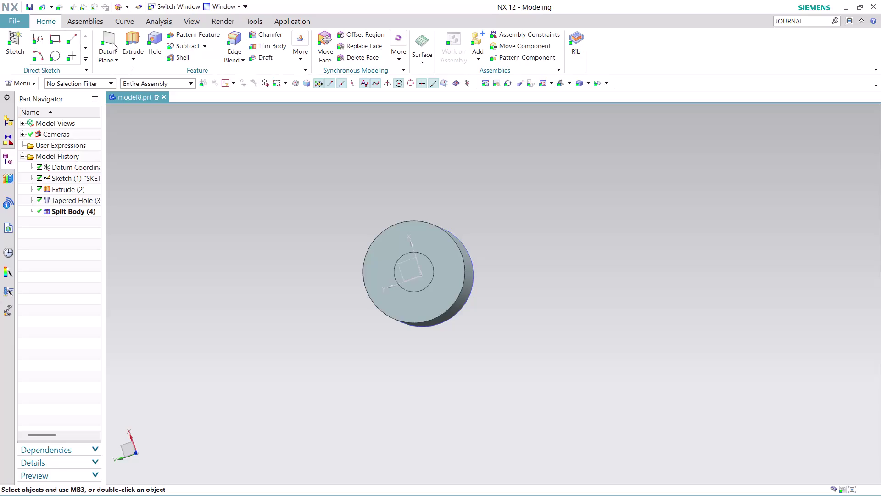
Look through the Extrude dialog's direction and draft options, then abandon the extrusion.
click(126, 33)
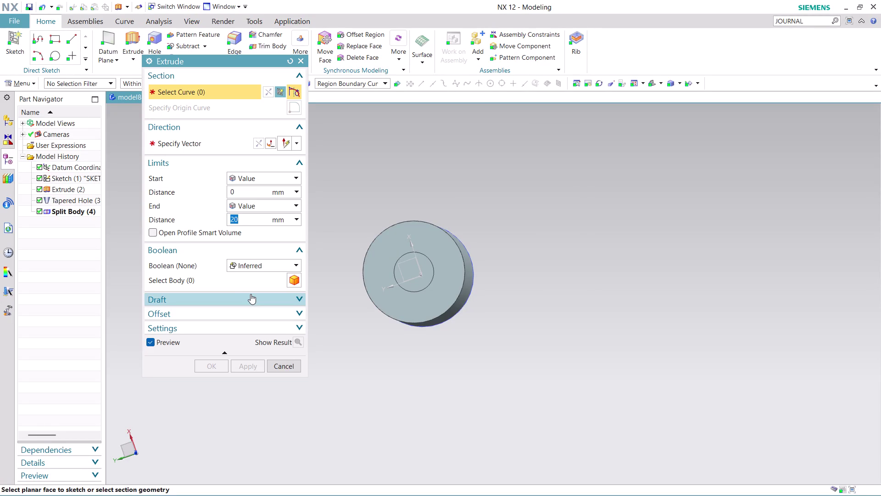
click(288, 262)
click(288, 261)
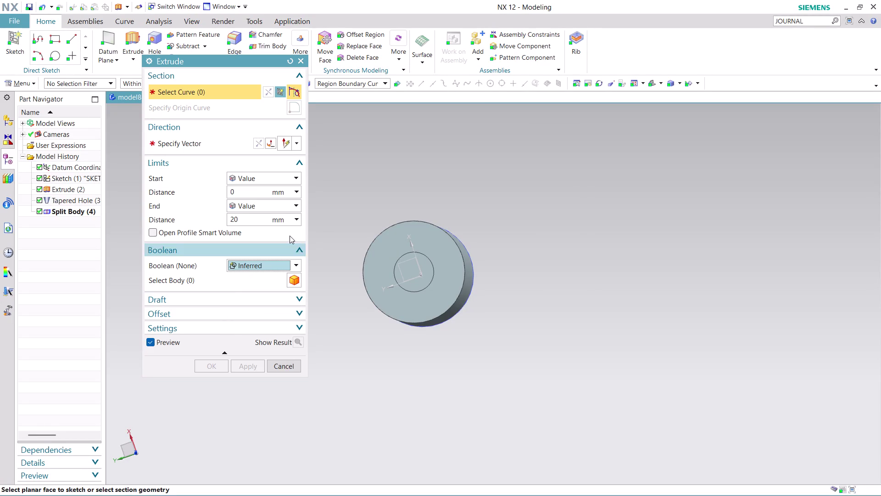
click(299, 138)
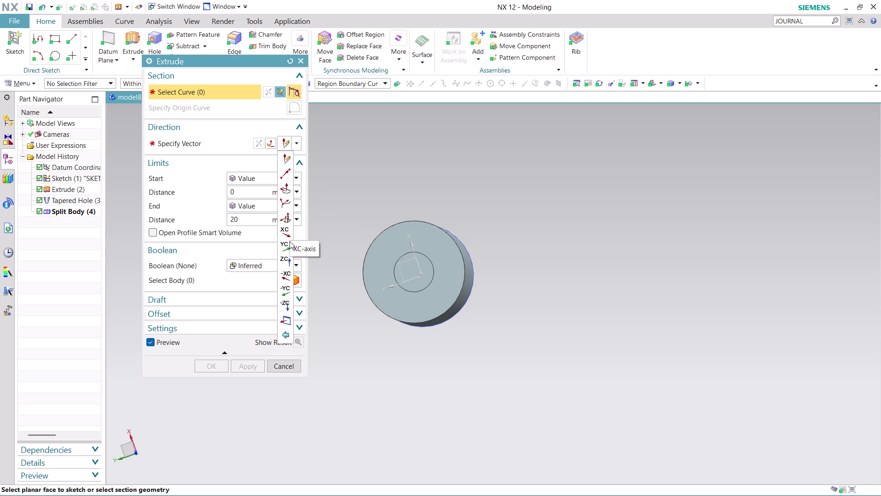
click(349, 204)
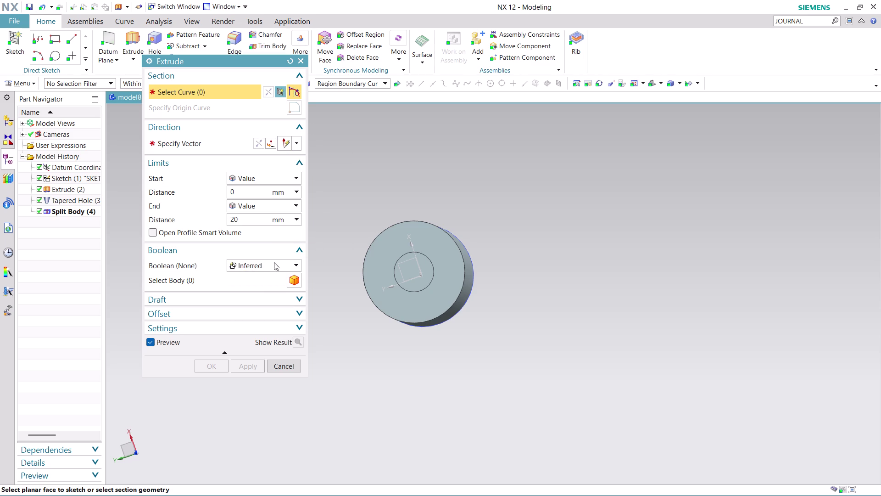
click(268, 296)
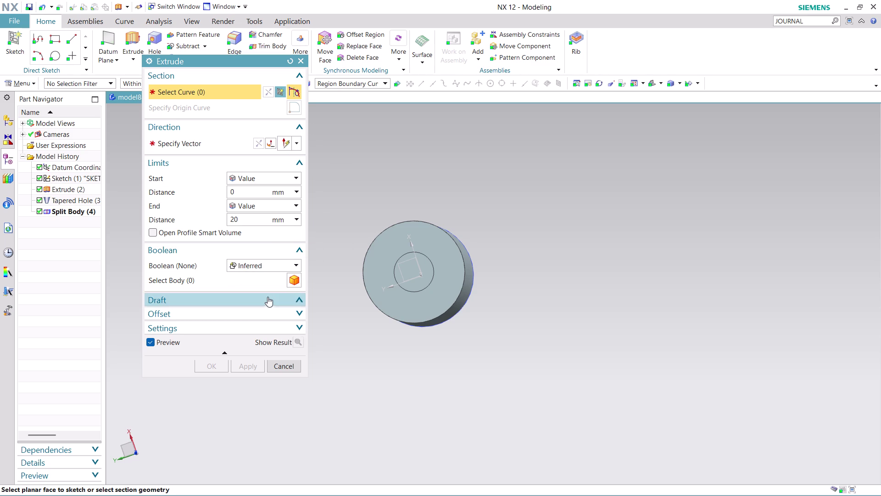
click(268, 314)
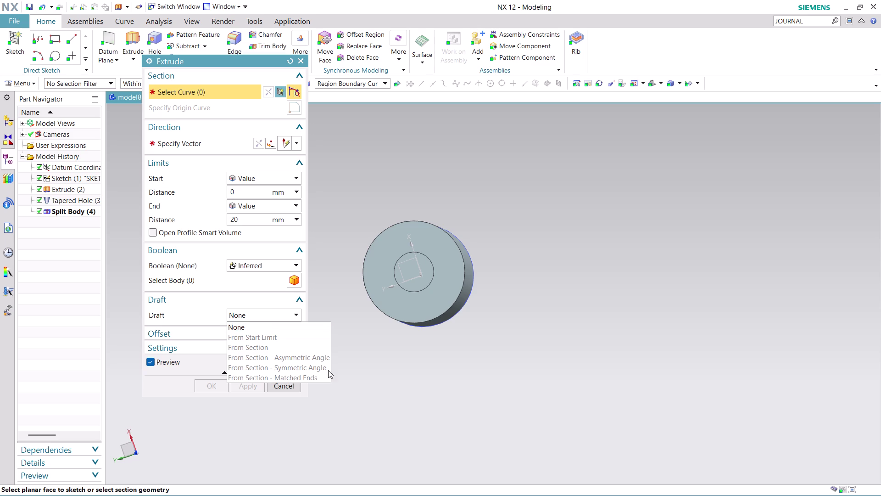
click(282, 387)
click(281, 388)
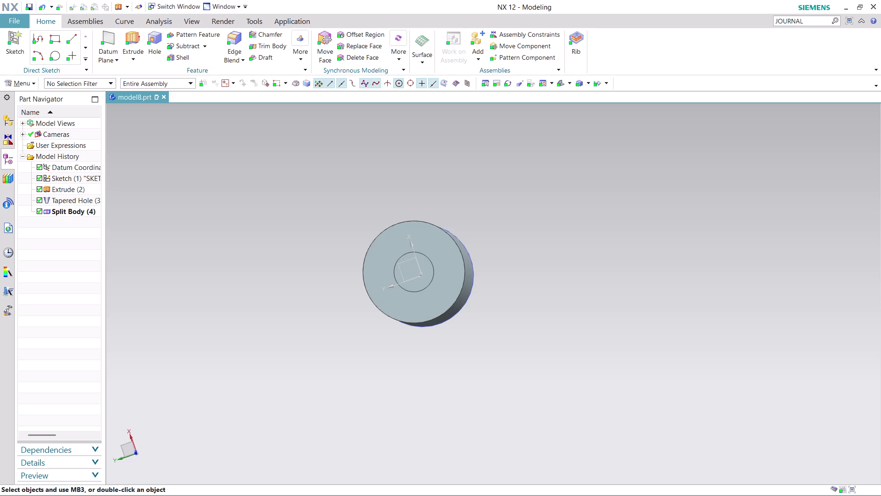
Undo Split Body, Tapered Hole, Extrude and Sketch, leaving only the datum coordinate system.
key(ctrl+z)
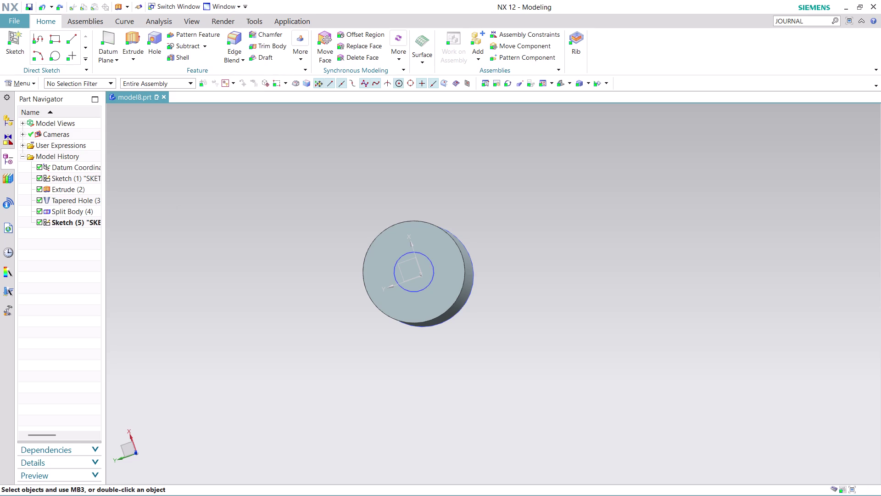
key(ctrl+z)
key(ctrl+z)
key(ctrl+z)
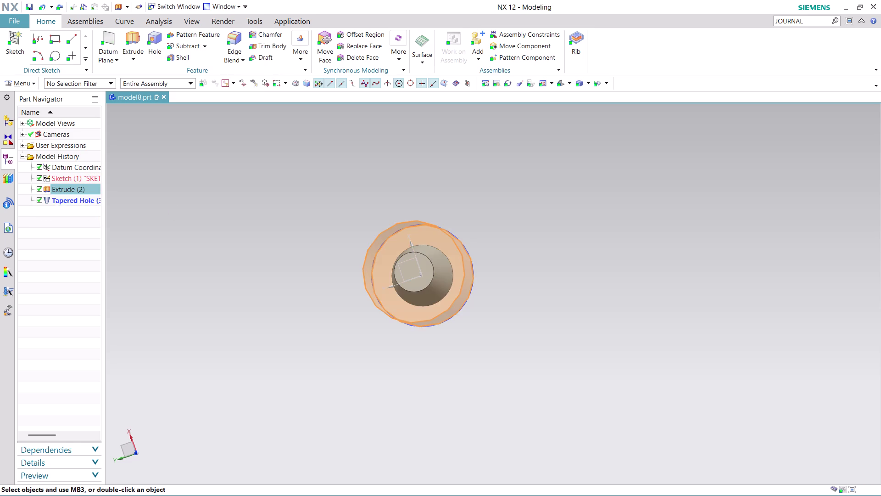
key(ctrl+z)
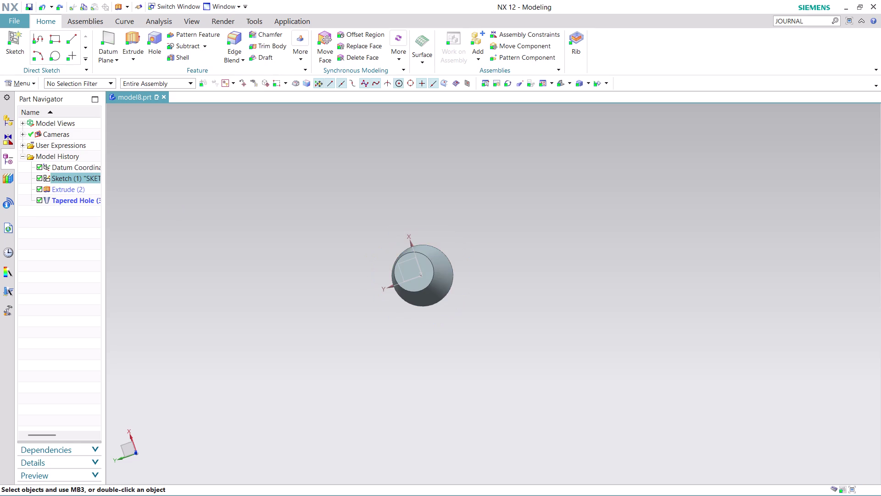
key(ctrl+z)
key(ctrl+z)
key(ctrl+z)
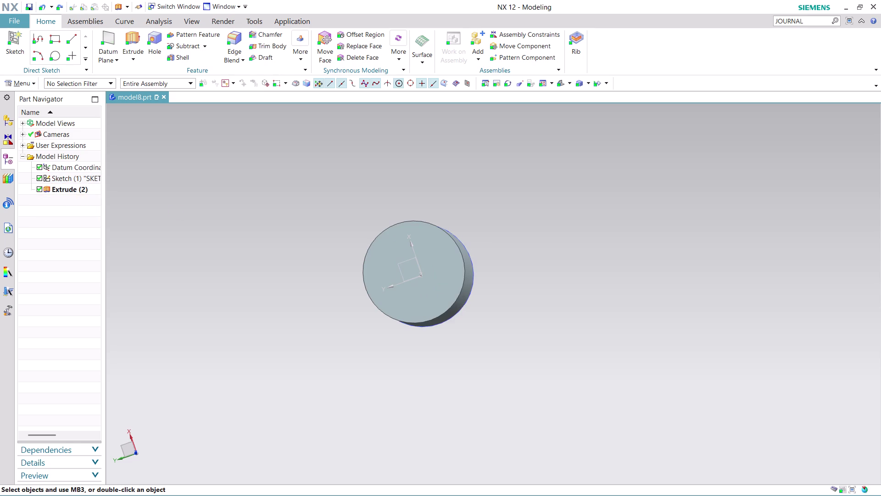
key(ctrl+z)
key(ctrl+z)
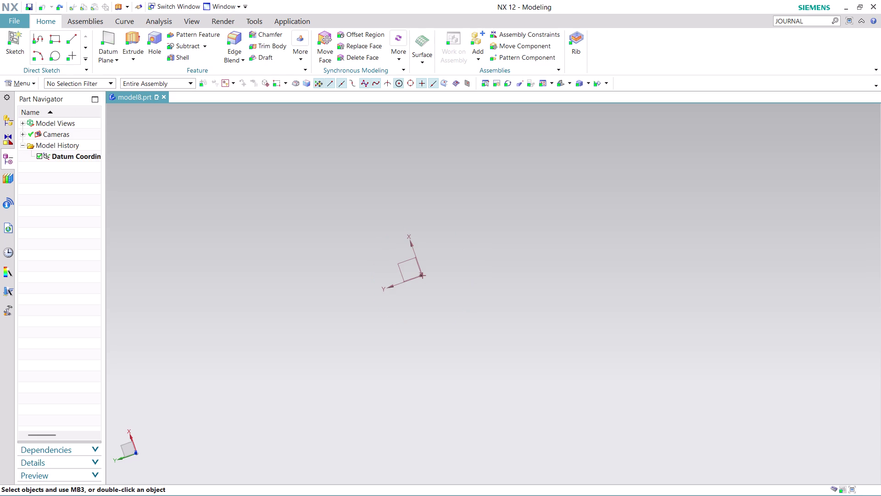
click(23, 79)
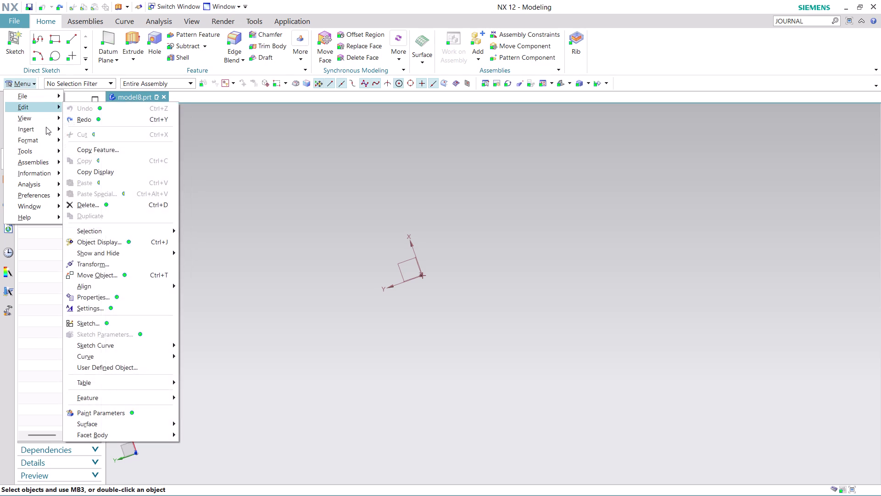
Create a new sketch on the default plane with its origin at zero coordinates.
click(131, 145)
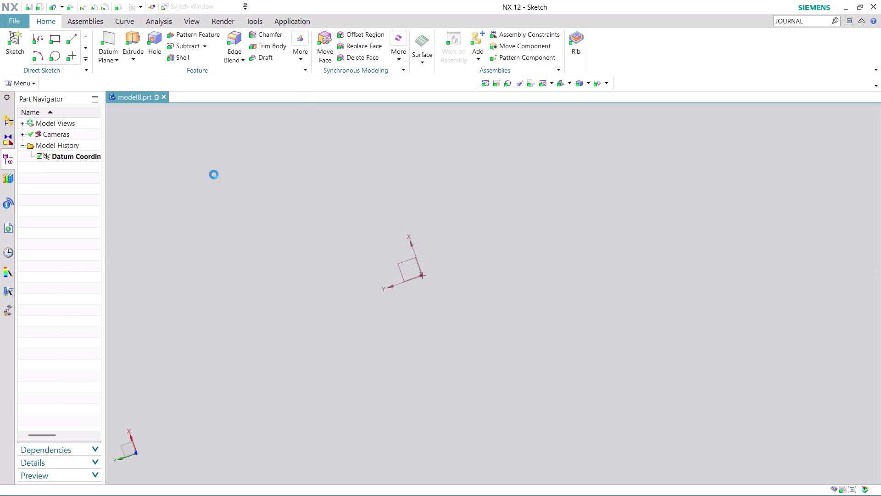
click(215, 187)
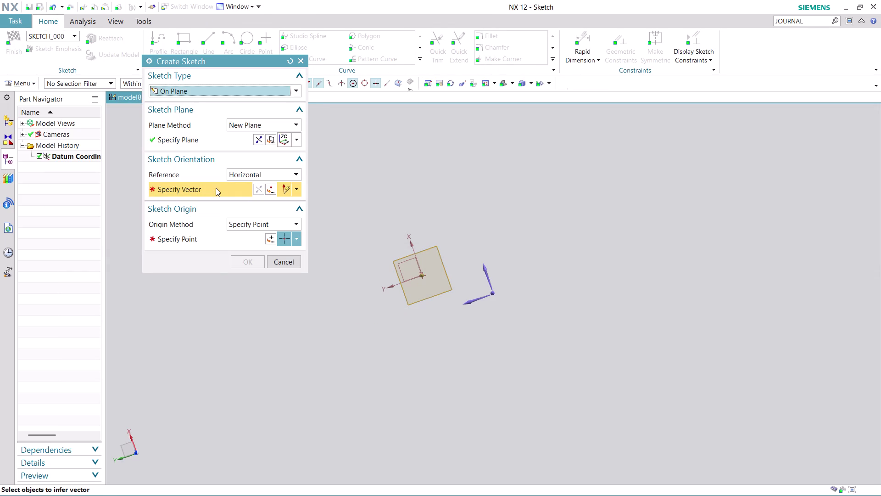
click(482, 299)
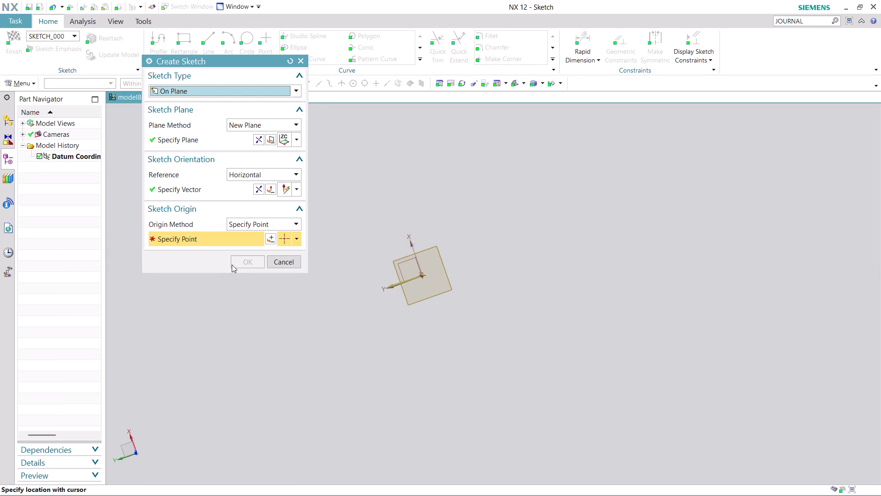
click(272, 235)
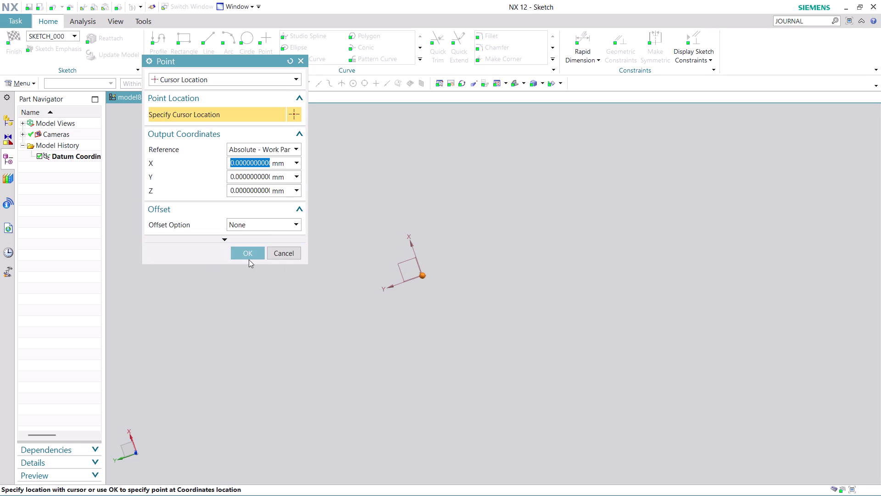
click(248, 253)
click(245, 258)
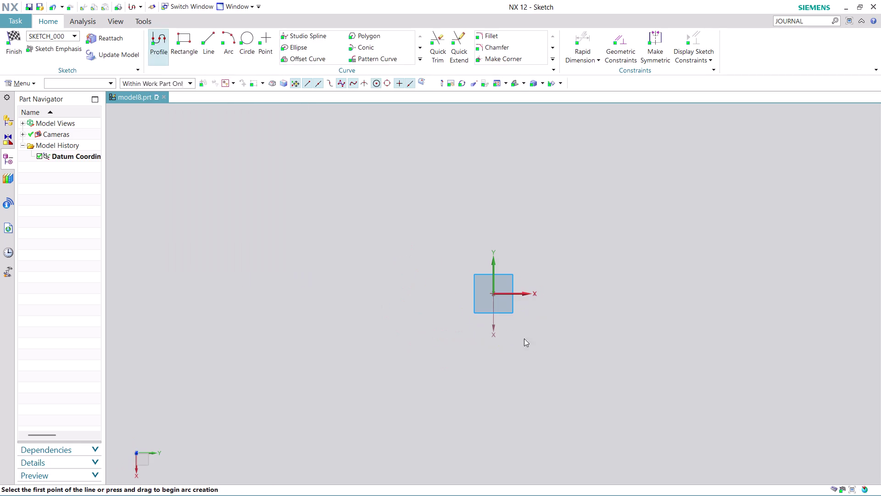
Draw a diameter 6 circle centred on the origin and finish the sketch.
click(247, 41)
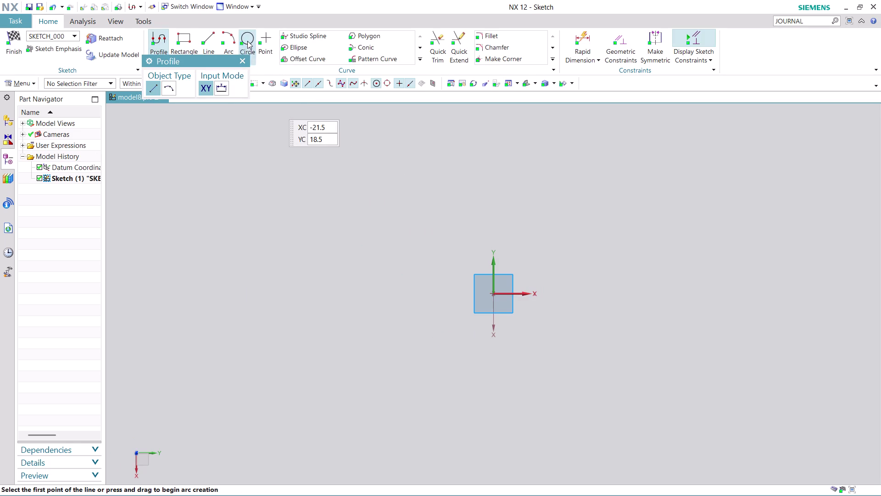
click(494, 293)
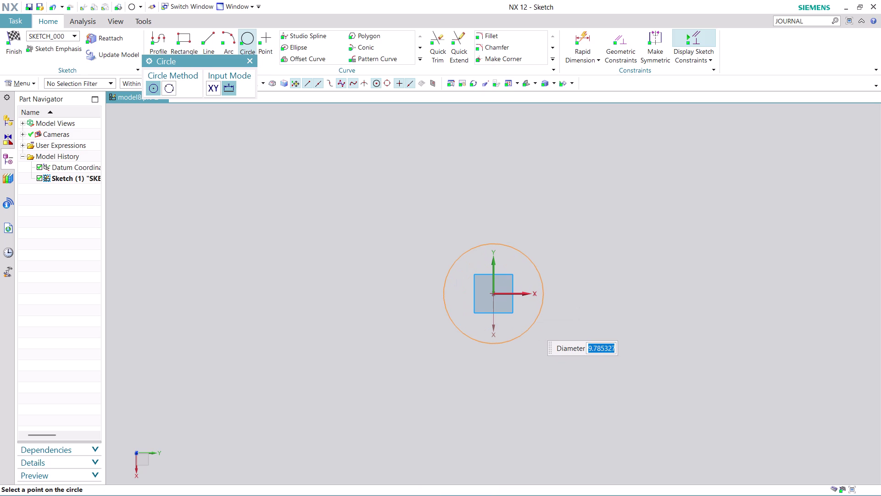
key(6)
key(Return)
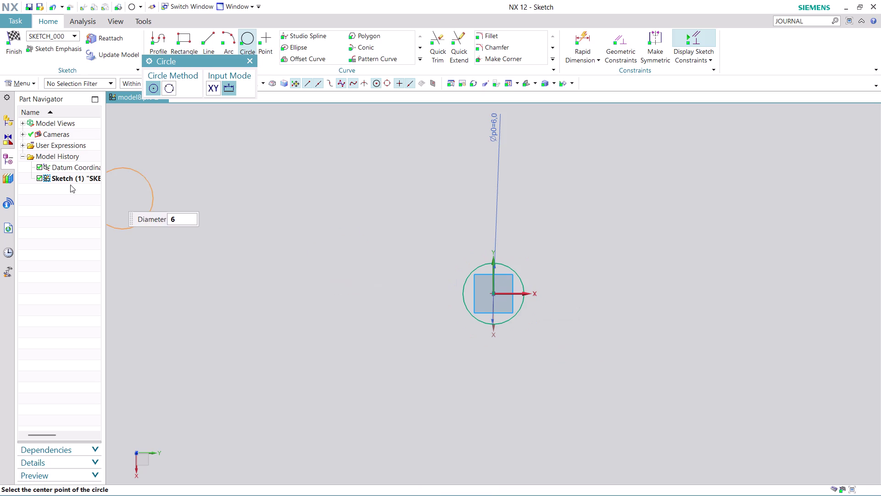
click(11, 57)
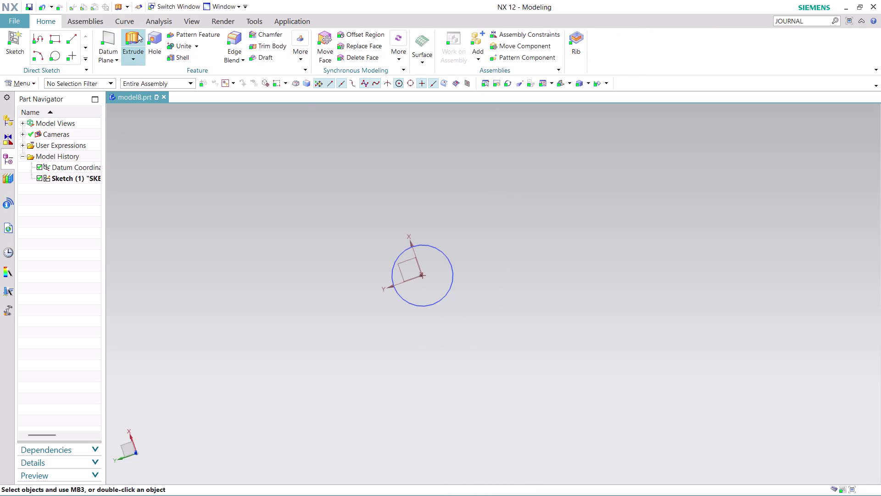
Extrude the circle sketch as a straight 20 mm cylinder and orbit to inspect it.
click(138, 33)
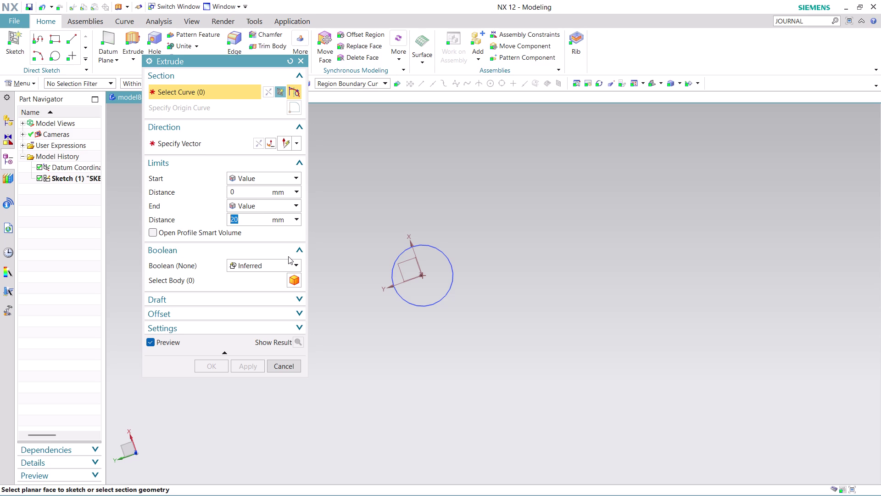
click(296, 301)
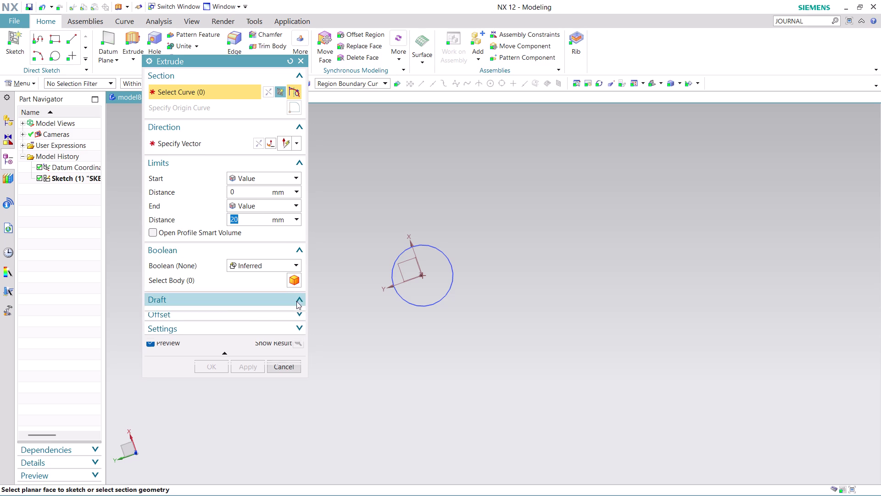
click(424, 293)
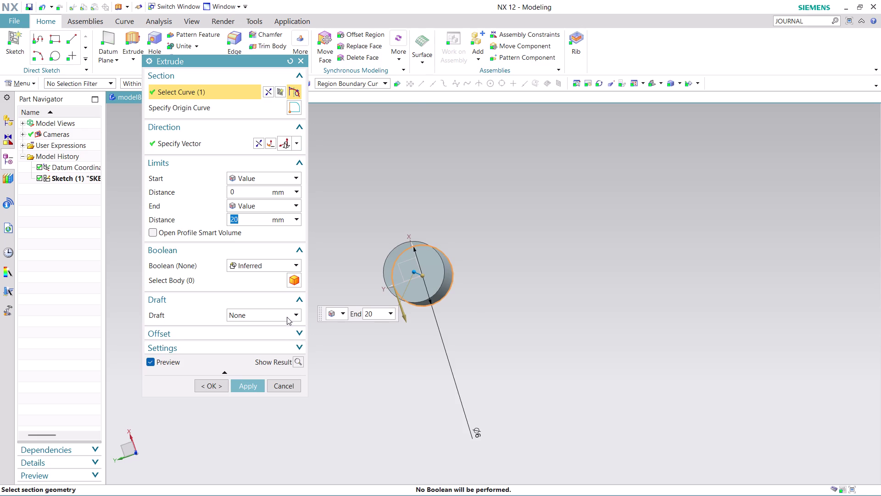
click(294, 310)
middle_drag(321, 287, 325, 277)
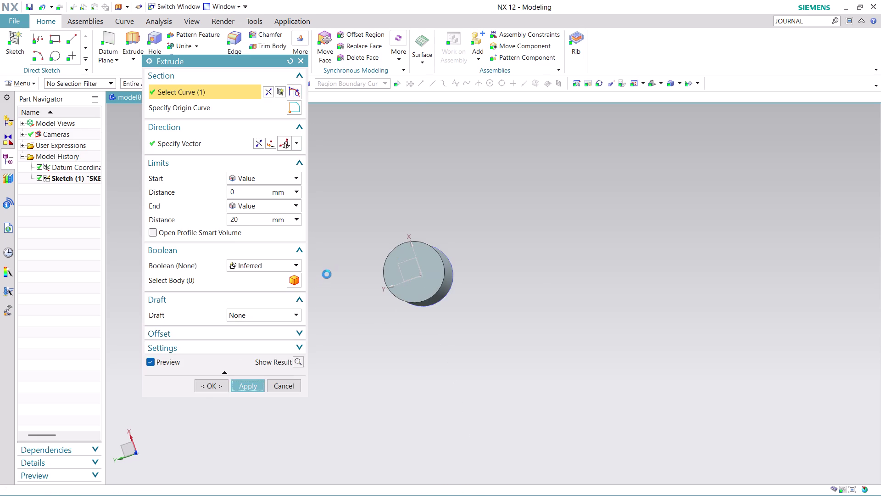
middle_drag(326, 277, 345, 240)
middle_drag(399, 380, 415, 329)
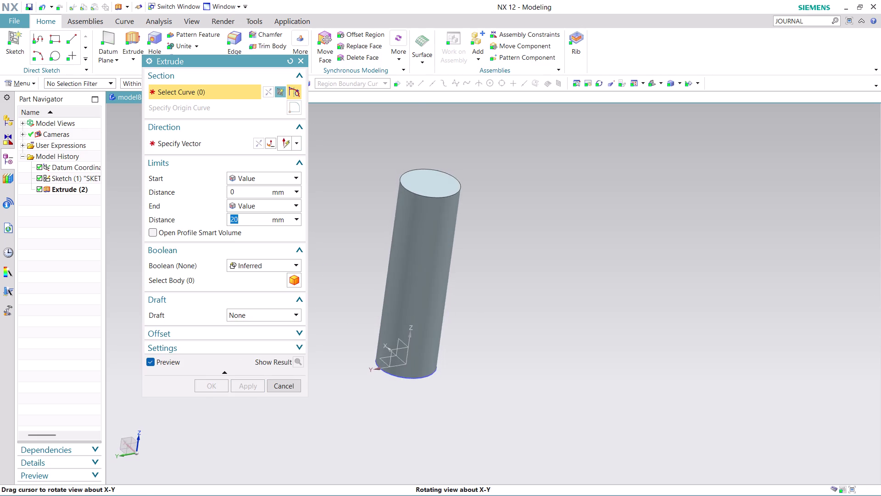
middle_drag(415, 329, 415, 330)
Cancel the Extrude dialog and undo the straight Extrude (2) feature.
click(286, 312)
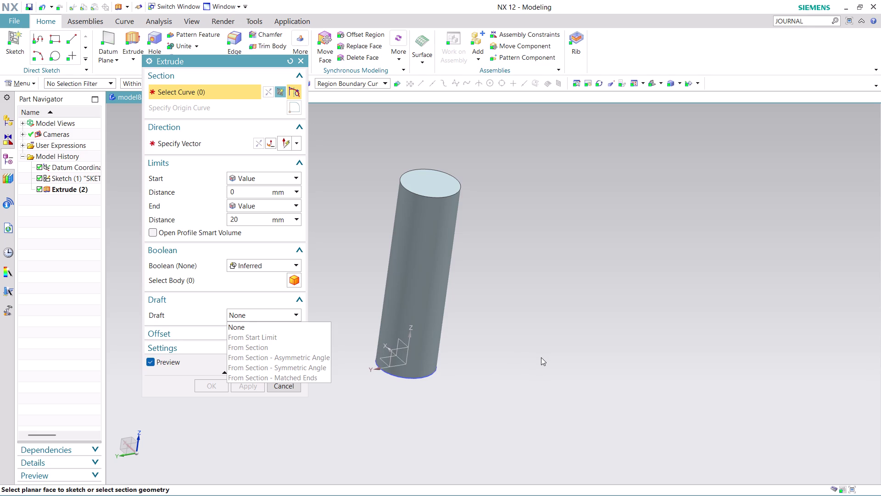
key(ctrl+z)
click(282, 384)
click(283, 384)
key(ctrl+z)
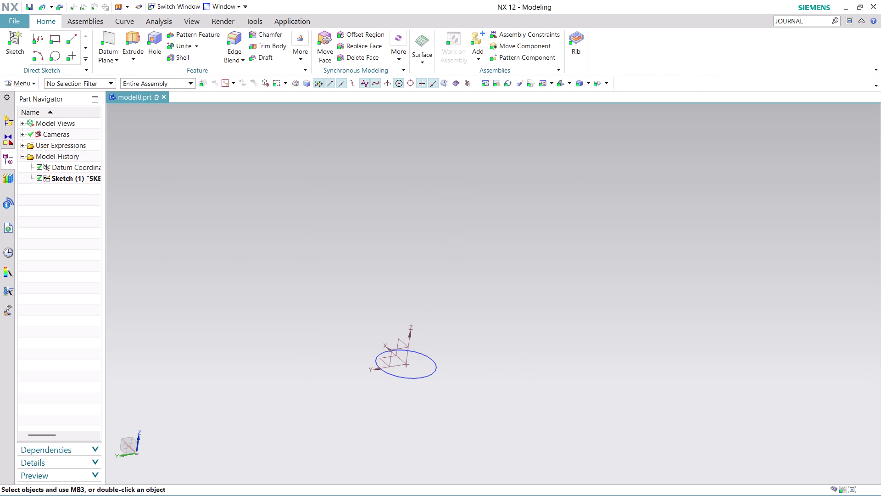
Extrude SKETCH_000 20 mm with a From Start Limit draft of 3°.
click(131, 38)
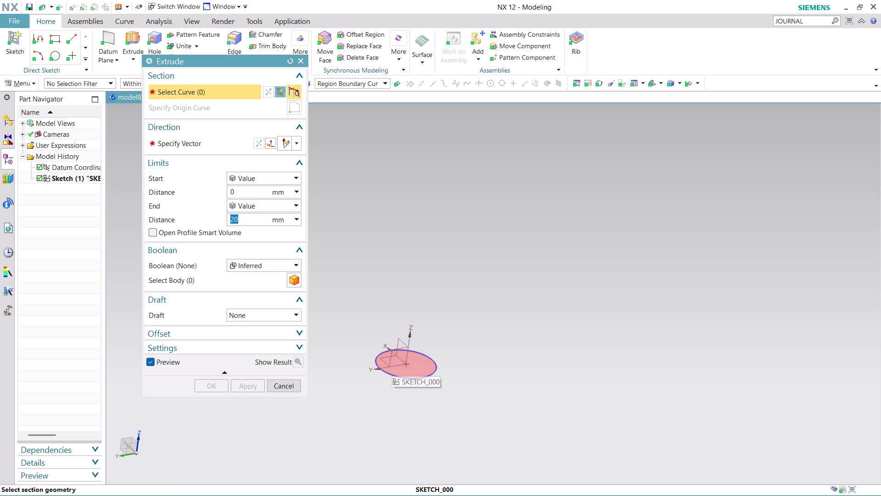
click(392, 364)
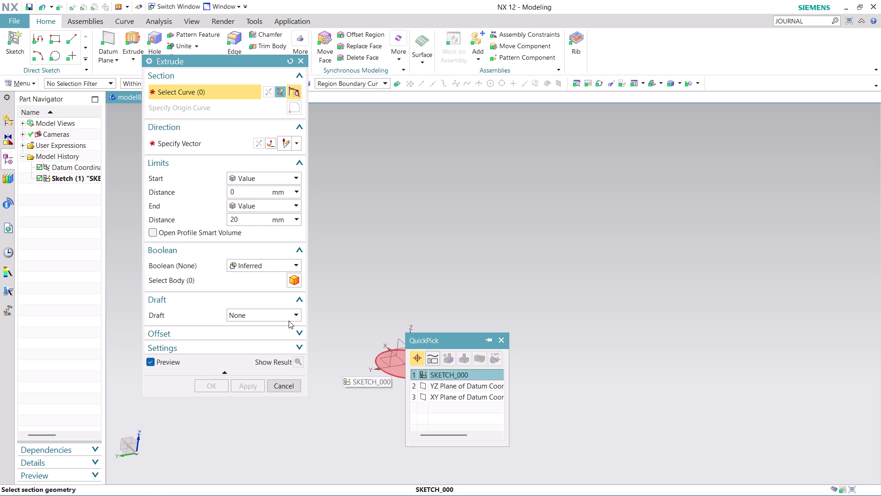
click(454, 374)
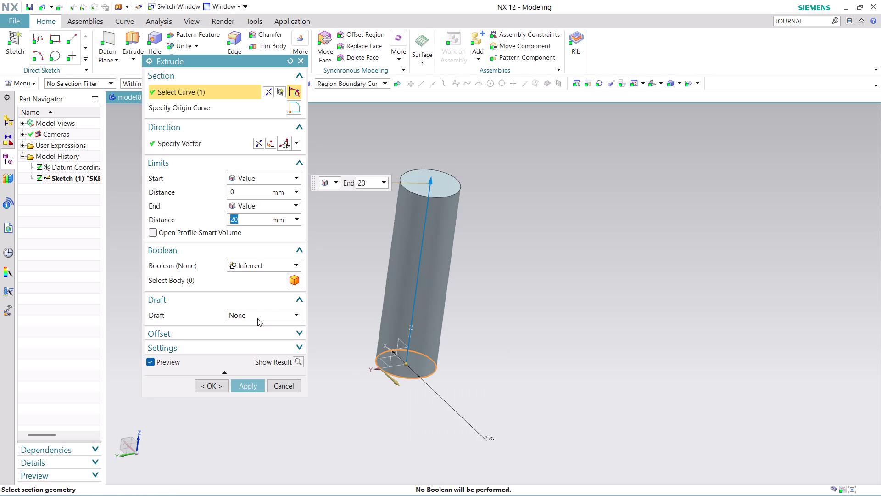
click(270, 314)
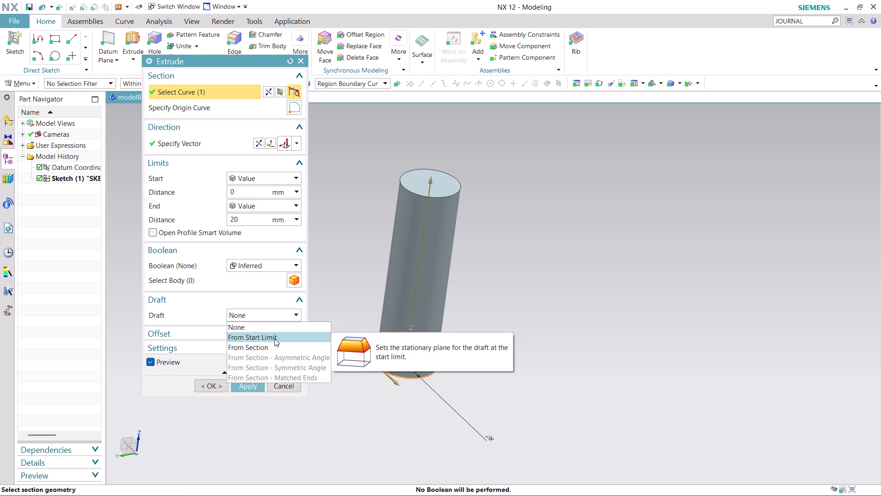
click(282, 336)
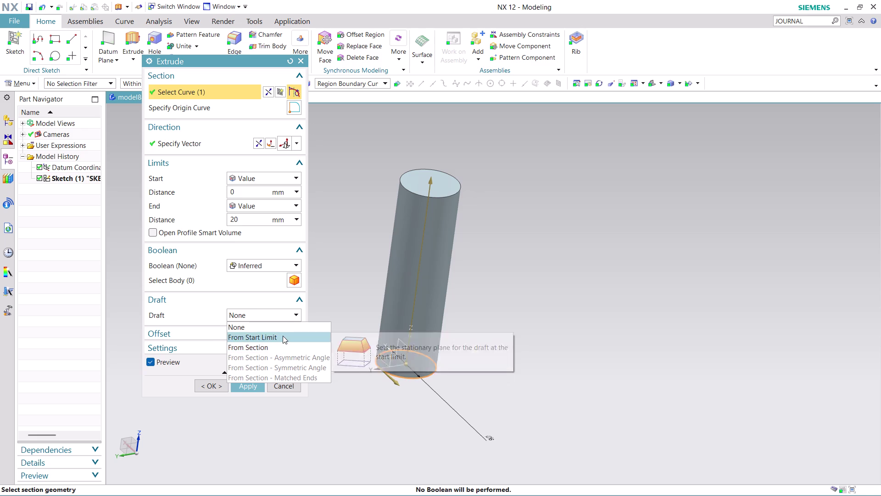
click(273, 325)
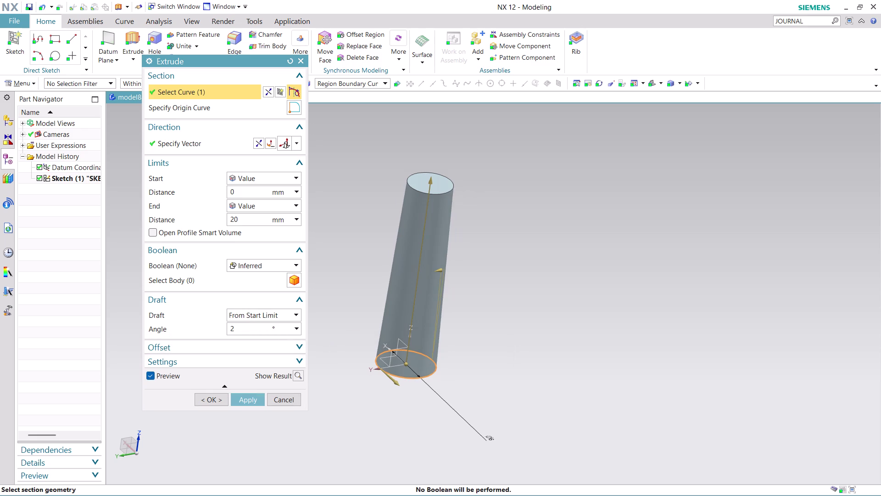
double_click(255, 332)
key(3)
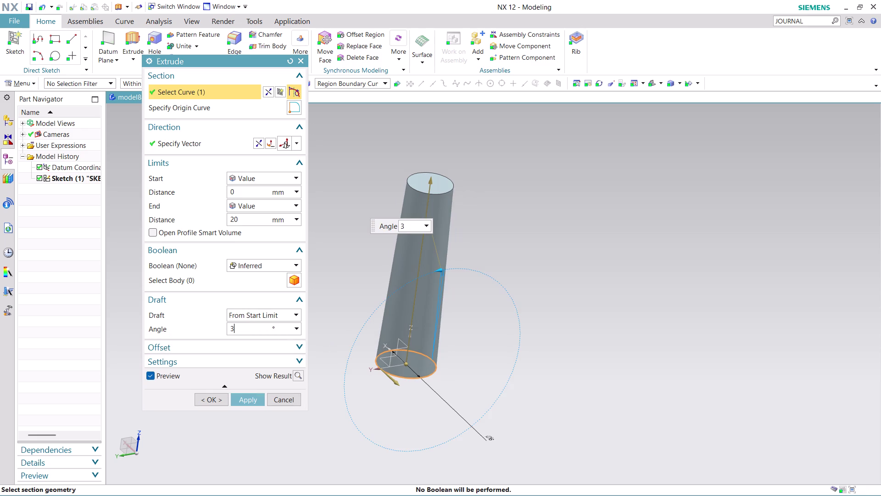
click(239, 401)
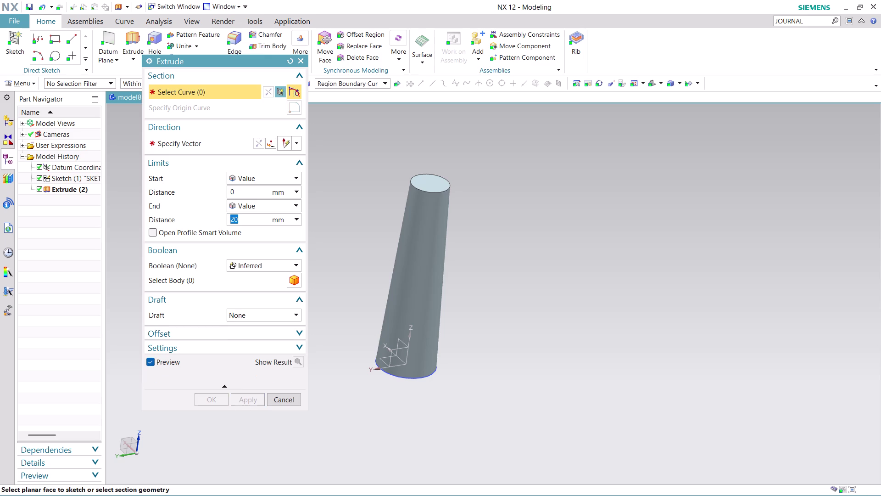
Close the Extrude dialog and orbit around the tapered cylinder.
click(280, 397)
middle_drag(516, 292, 500, 427)
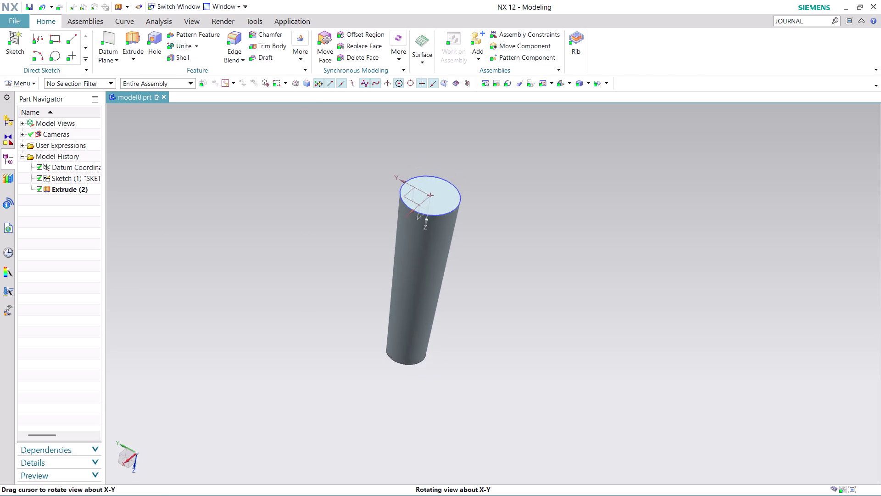
middle_drag(500, 428, 495, 312)
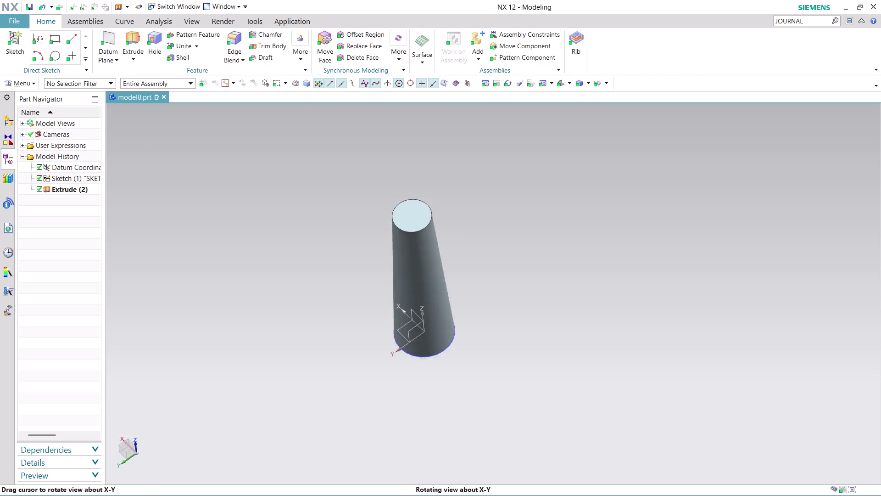
middle_drag(496, 312, 502, 293)
Run Local Radius on the cylinder's top edge, reading about 2.0007 mm.
middle_drag(483, 138, 484, 143)
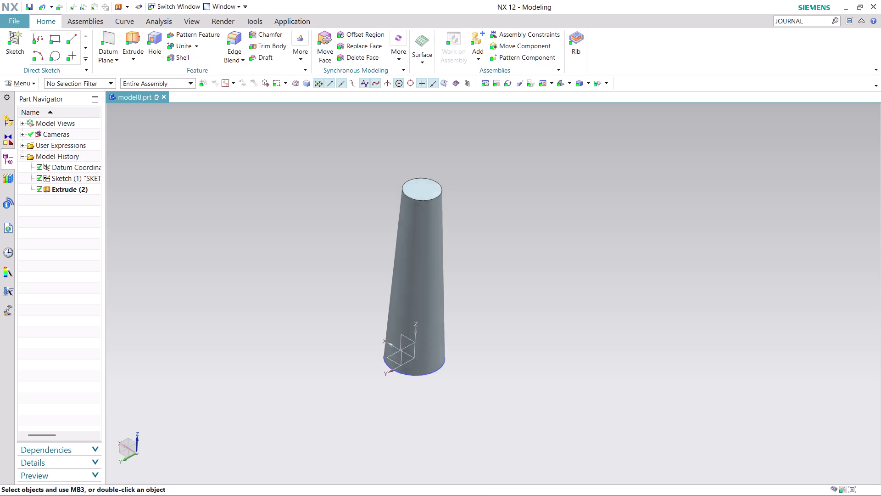
middle_drag(484, 144, 483, 163)
middle_click(483, 163)
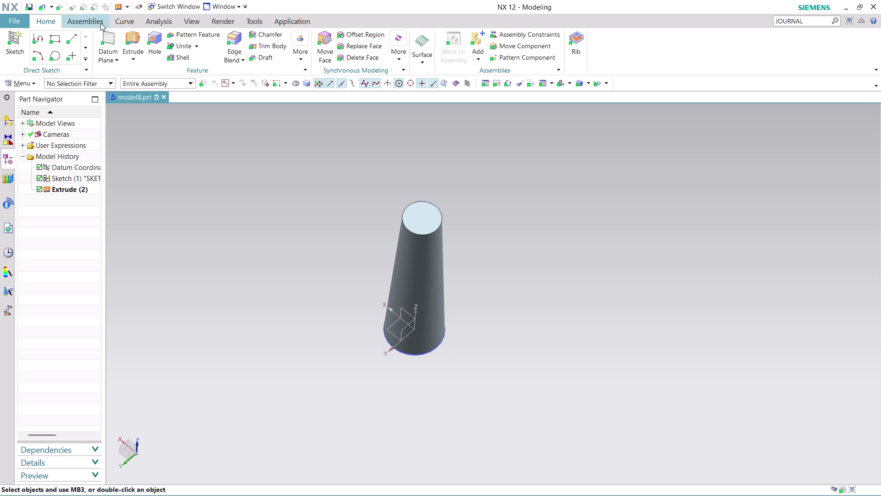
click(150, 20)
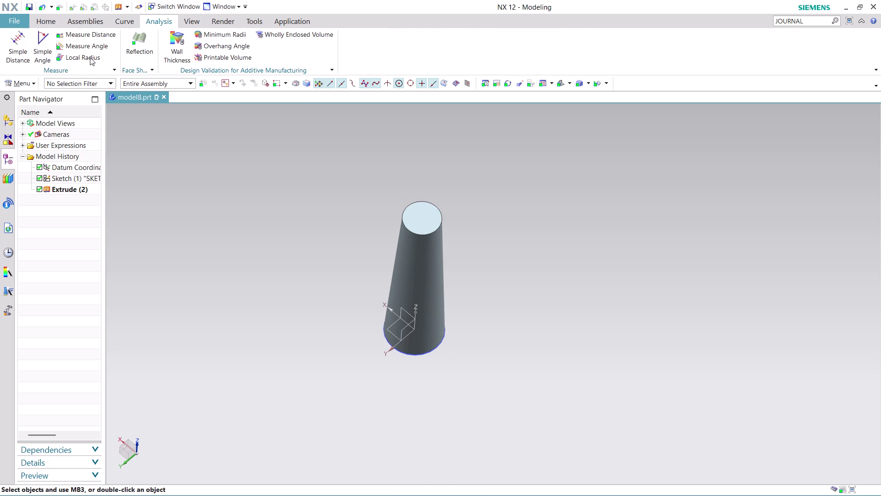
click(90, 57)
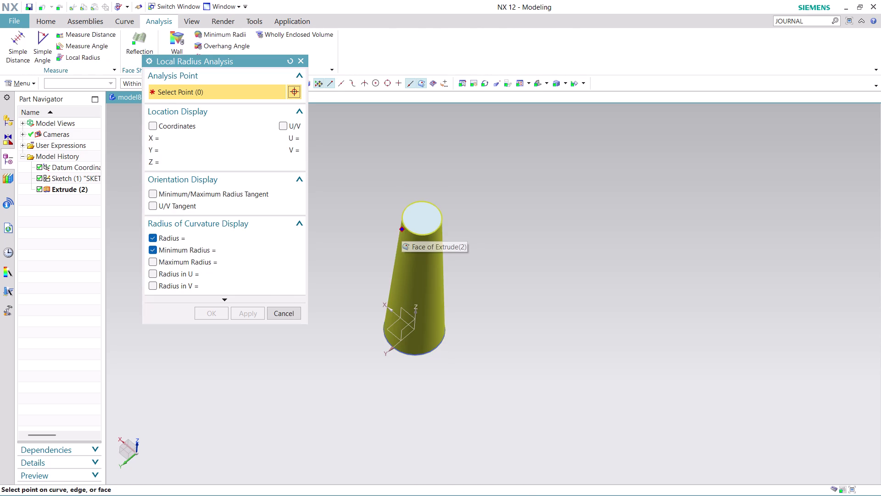
click(403, 229)
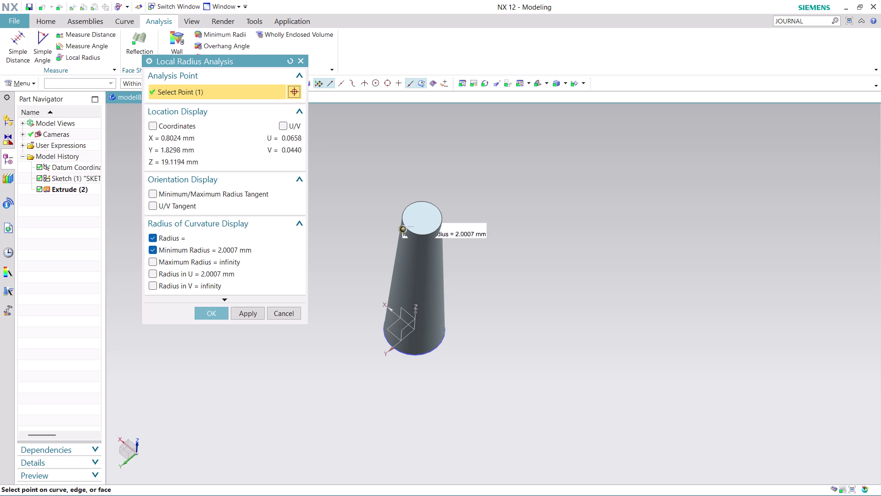
key(Escape)
key(Escape)
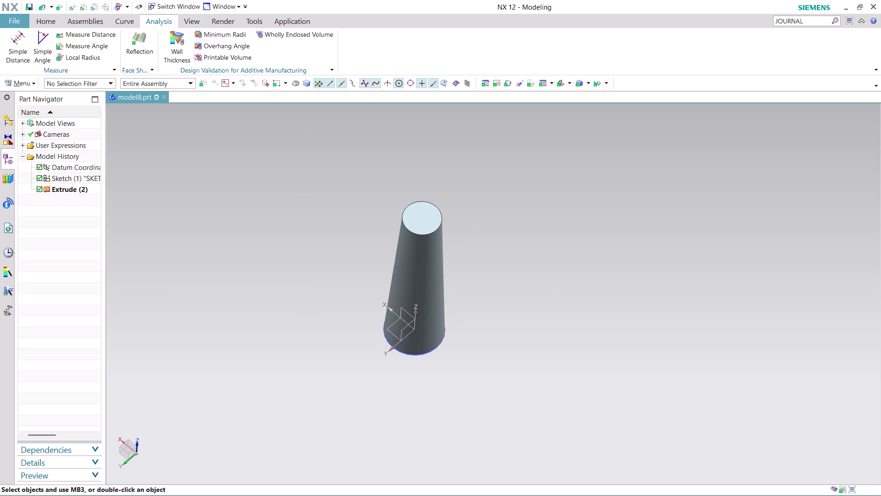
Undo the tapered extrusion and the circle sketch.
key(ctrl+z)
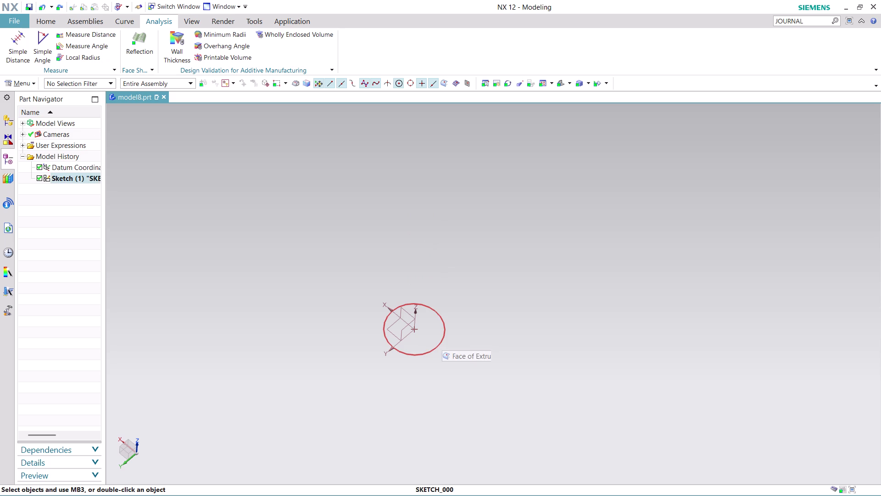
key(ctrl+z)
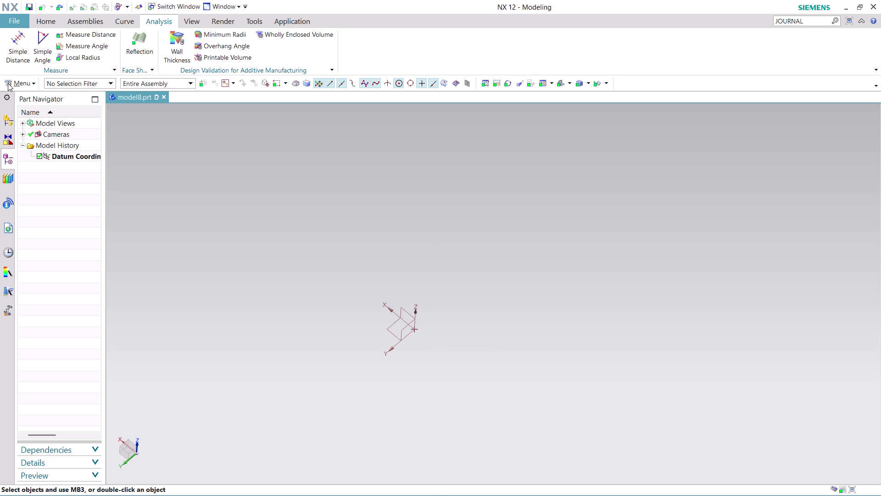
click(49, 24)
click(21, 83)
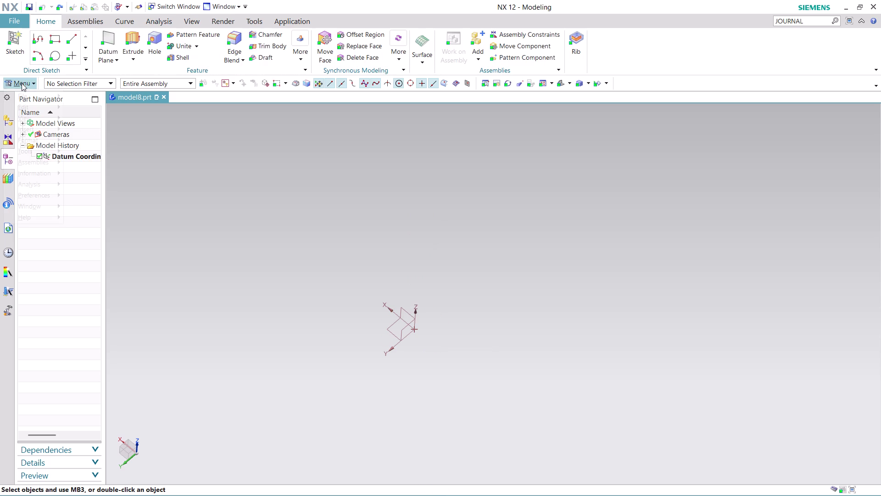
Create a new sketch on the default plane, horizontal orientation, origin at zero.
click(121, 142)
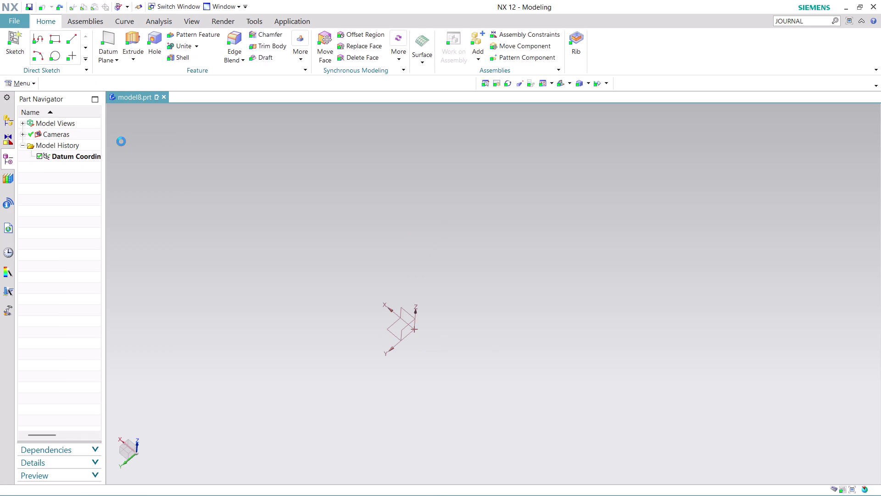
click(226, 186)
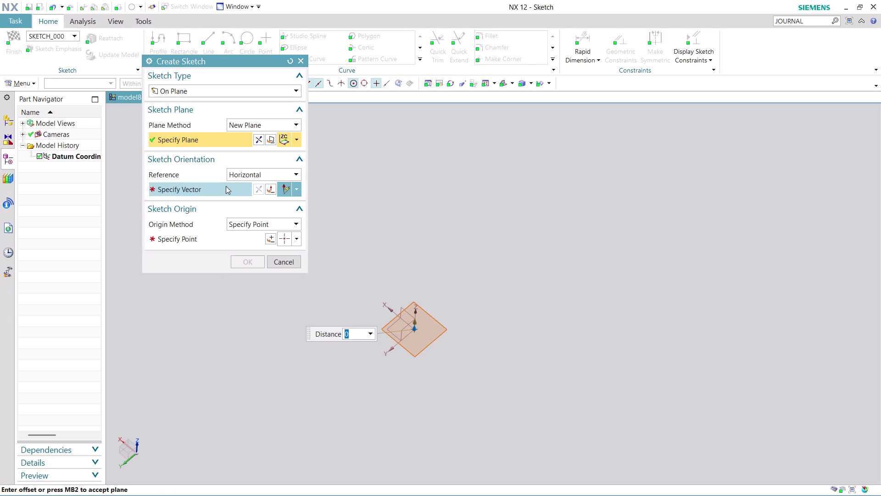
click(483, 303)
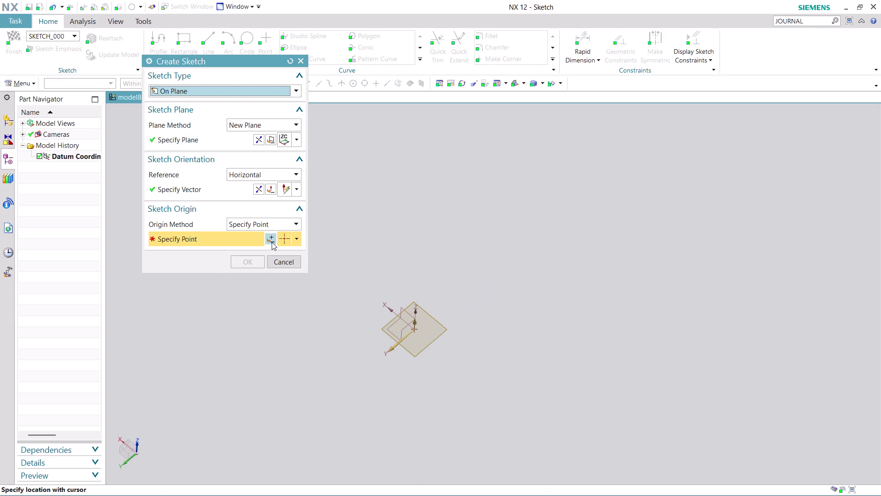
click(276, 242)
click(275, 240)
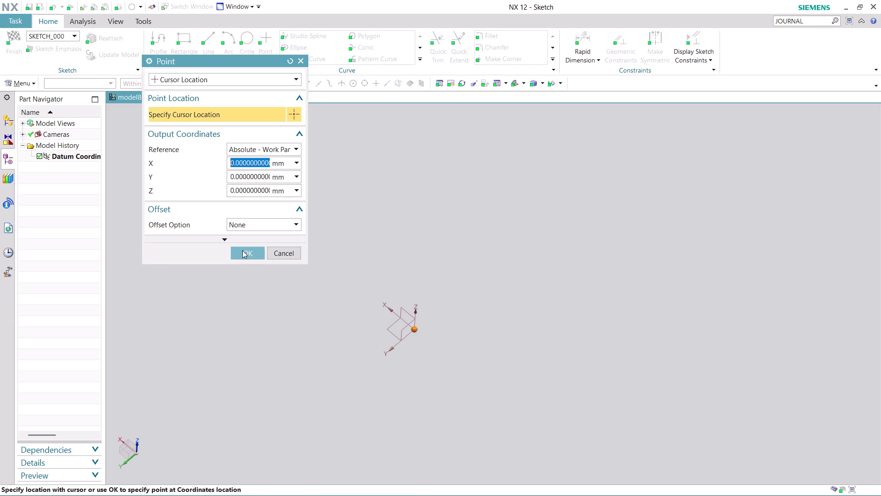
click(243, 250)
click(242, 258)
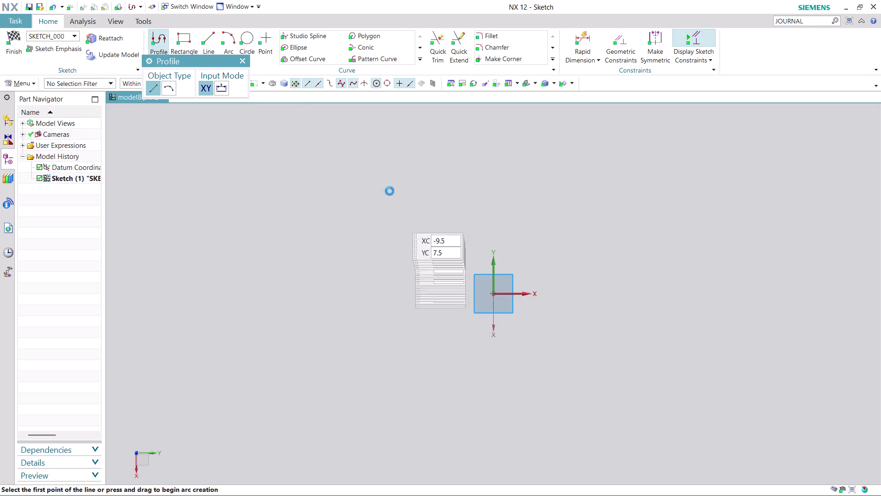
Draw a diameter 6 circle centred on the sketch origin and finish the sketch.
click(251, 37)
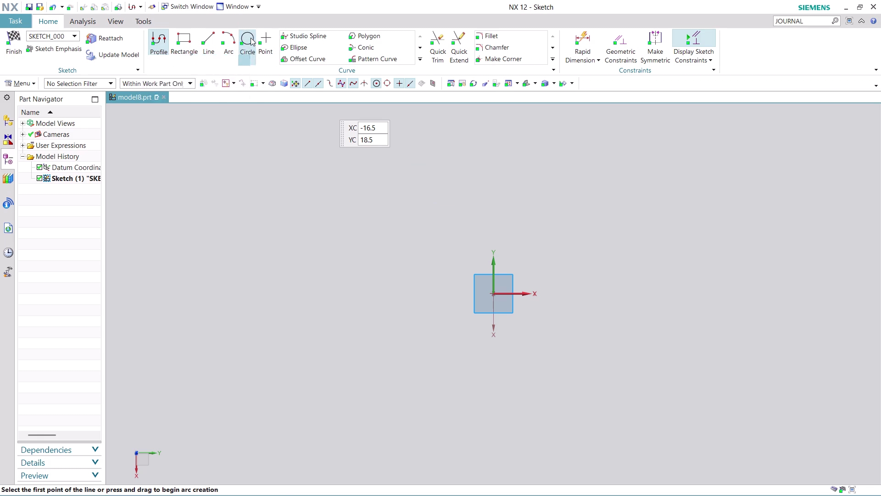
click(495, 294)
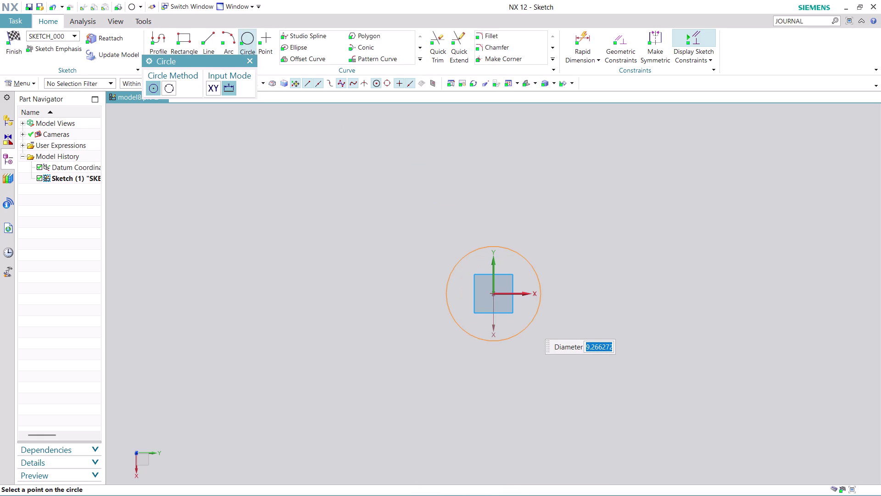
key(6)
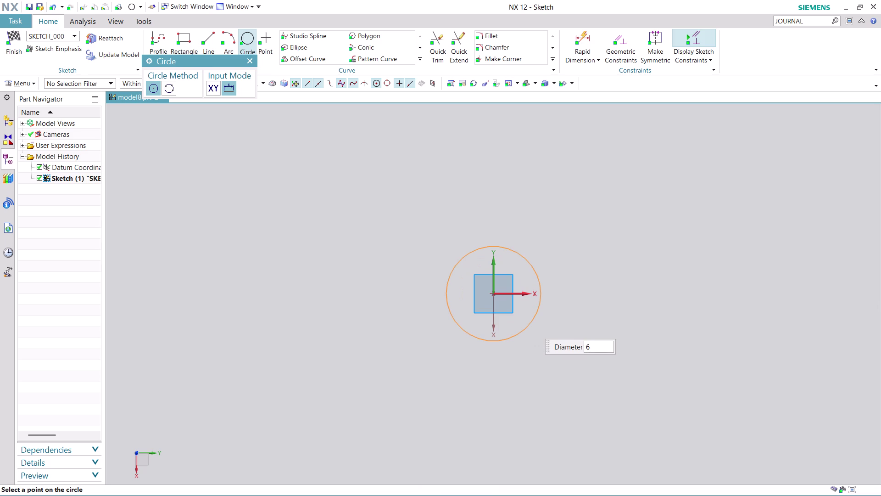
key(Return)
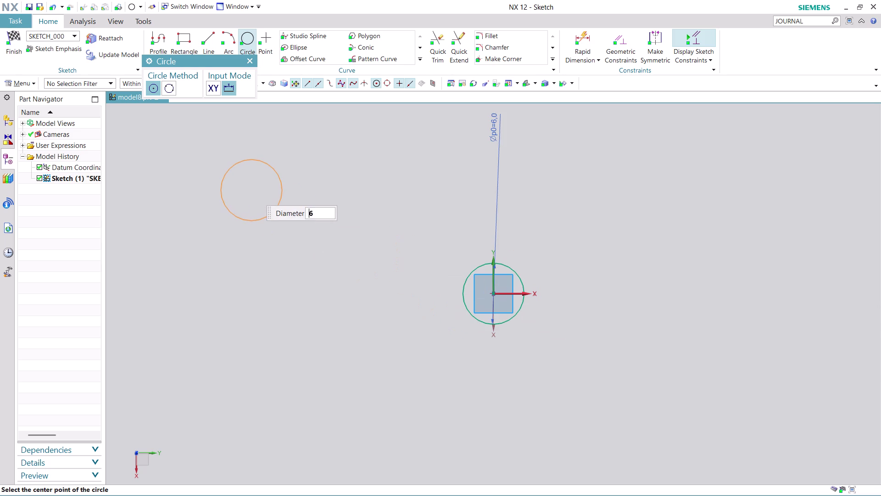
key(Escape)
key(Escape)
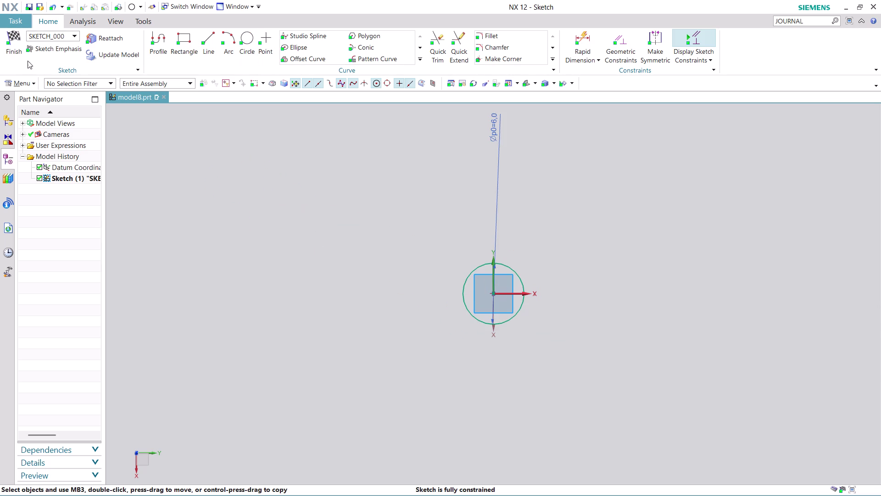
click(10, 49)
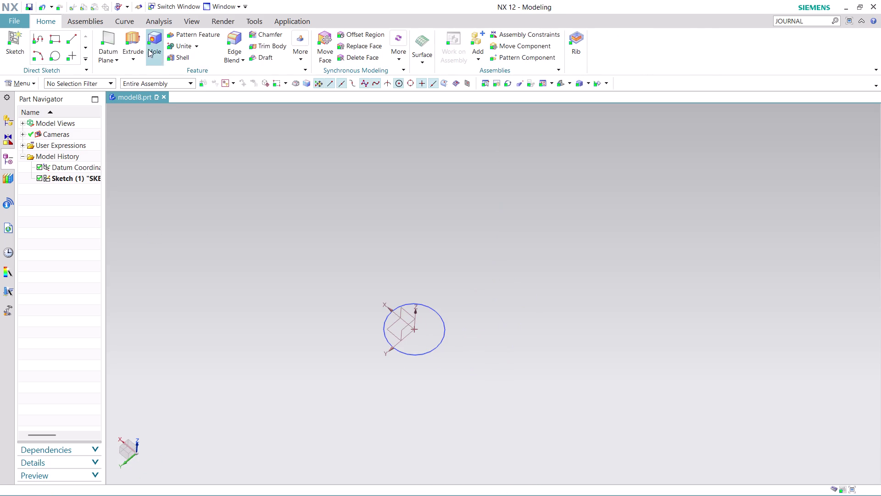
Extrude the circle 20 mm with a 3° From Start Limit draft.
click(131, 33)
click(414, 344)
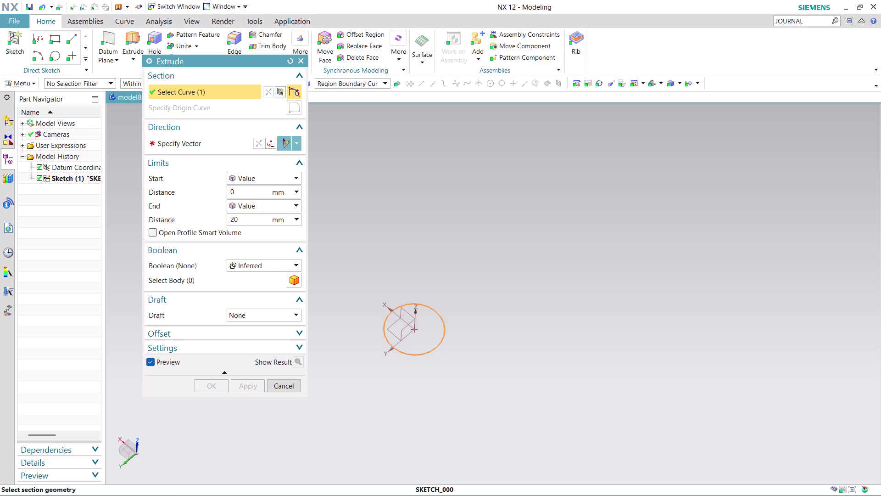
click(293, 310)
click(287, 335)
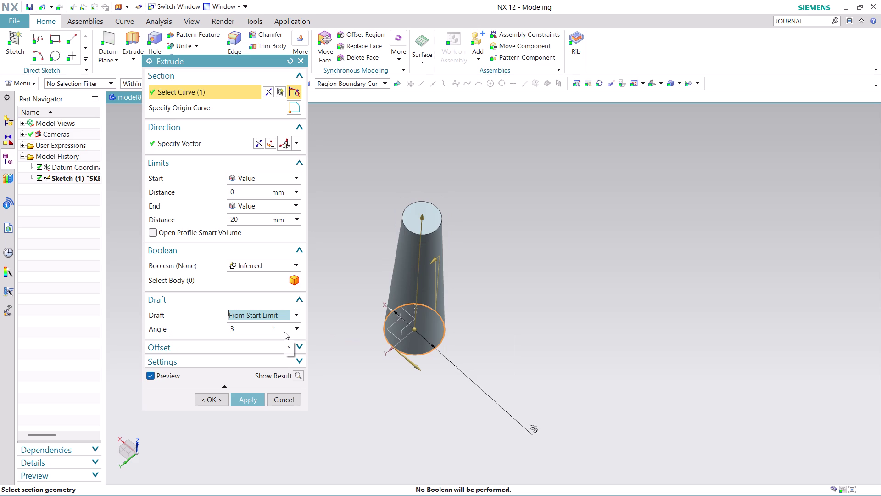
click(246, 403)
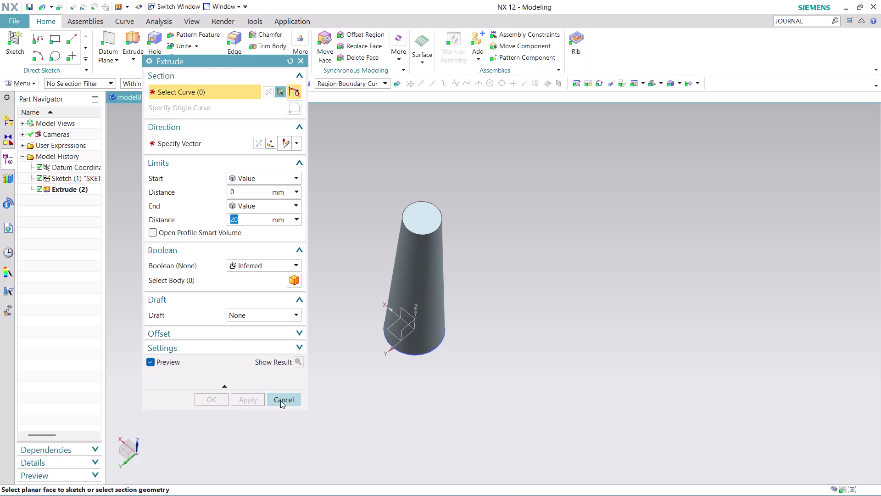
click(281, 400)
Hide the sketch from the Part Navigator.
right_click(436, 349)
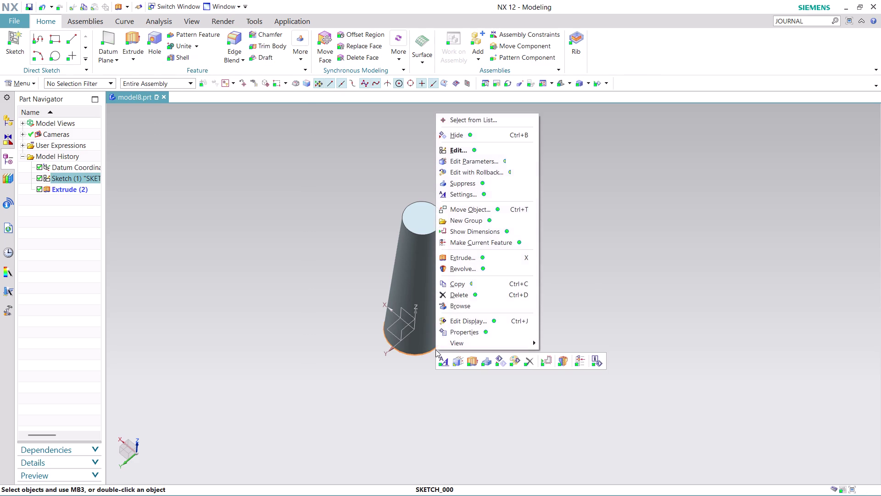
click(489, 138)
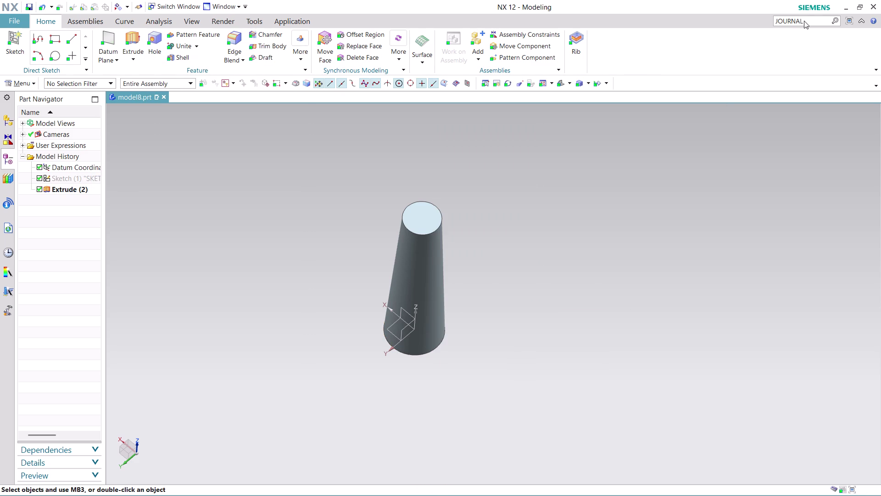
click(808, 22)
Run Stop Journal Recording from the JOURNAL command search results.
key(Return)
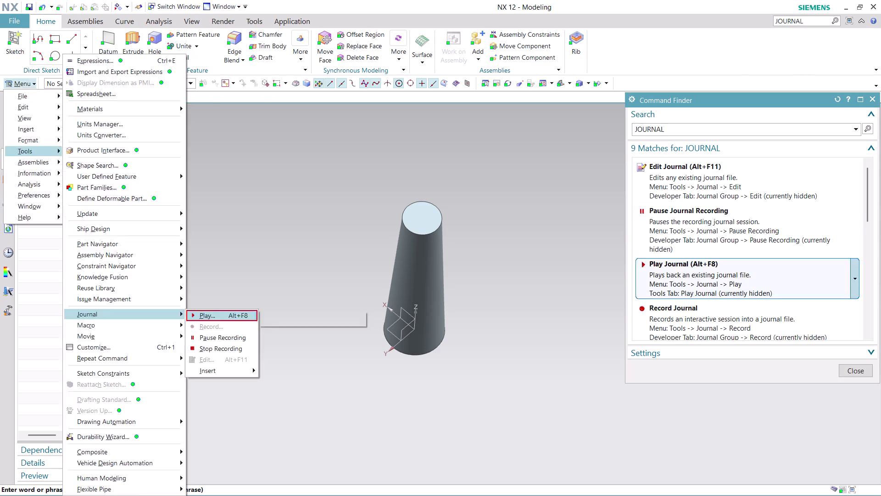
scroll(down, 3)
scroll(down, 3)
scroll(down, 3)
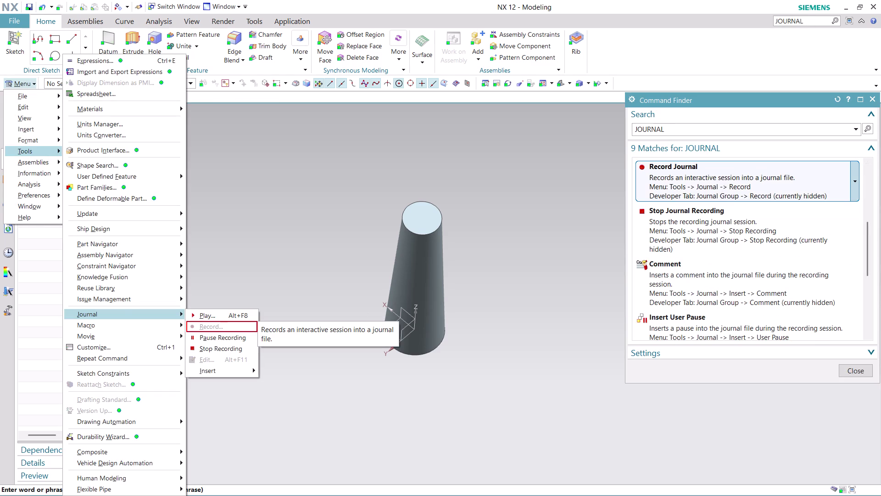
click(753, 215)
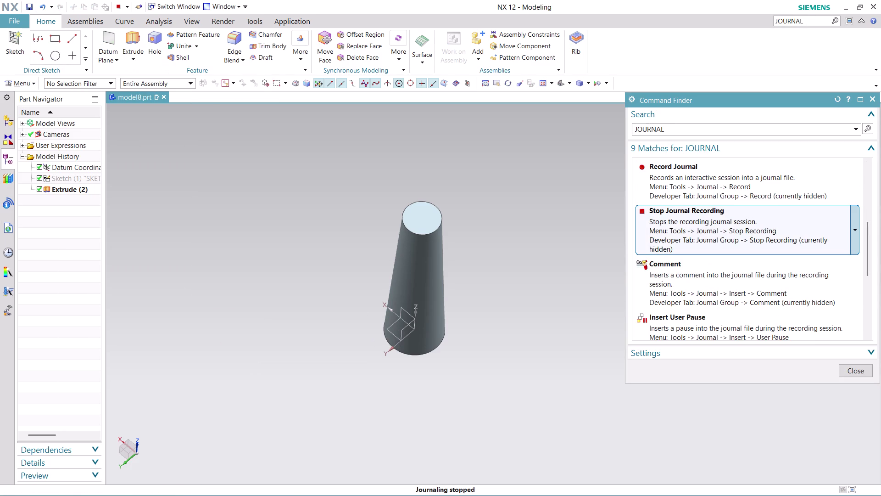
click(752, 216)
double_click(752, 216)
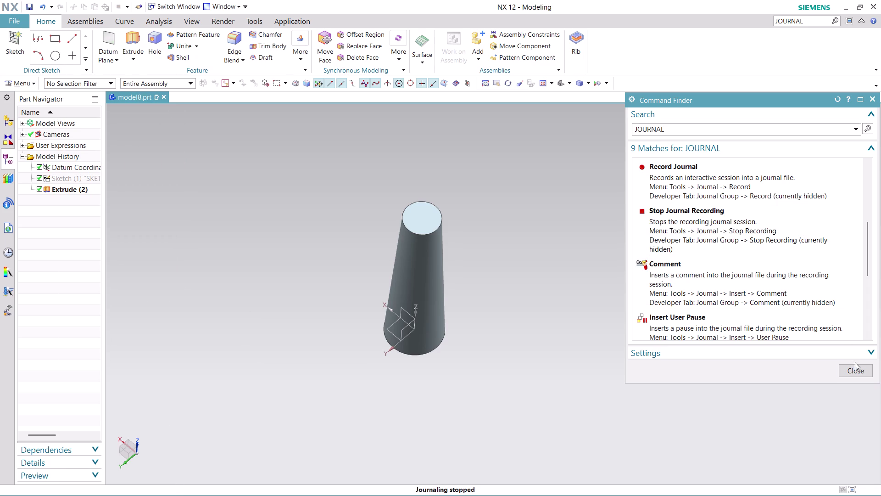
click(857, 368)
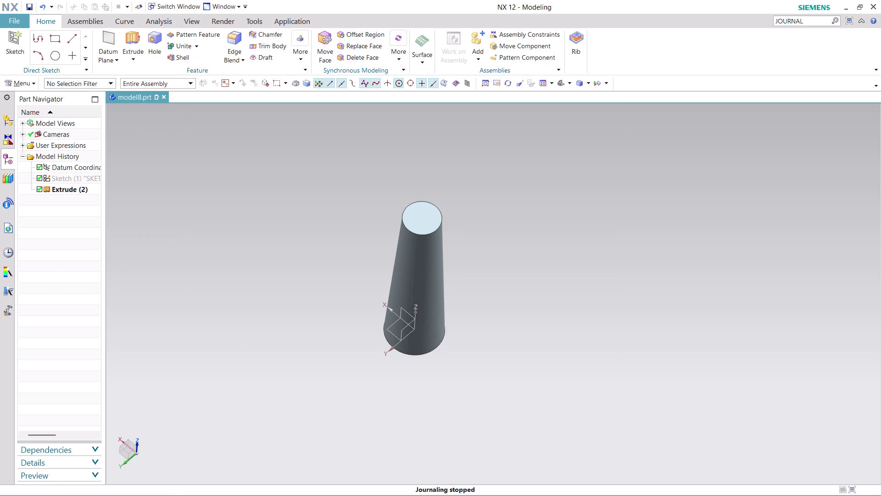
key(ctrl+s)
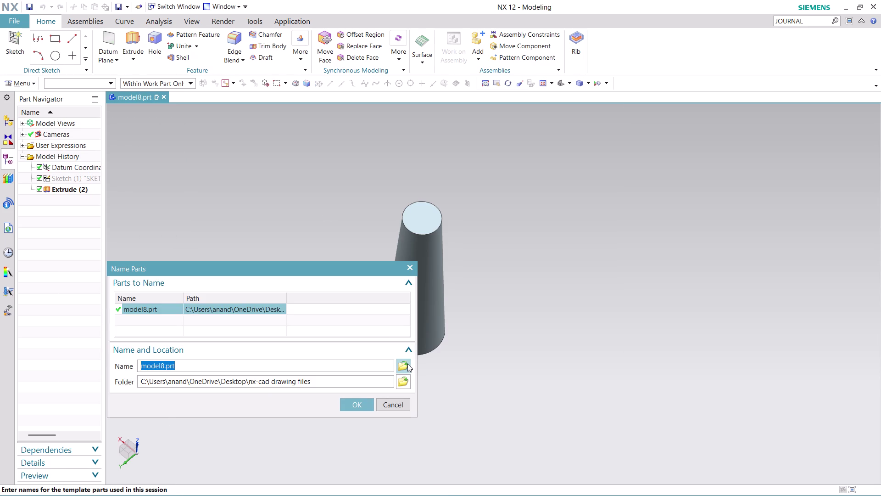
Name the part 'ASSEMBLY 7 PART 2' and save it.
click(408, 363)
text(A)
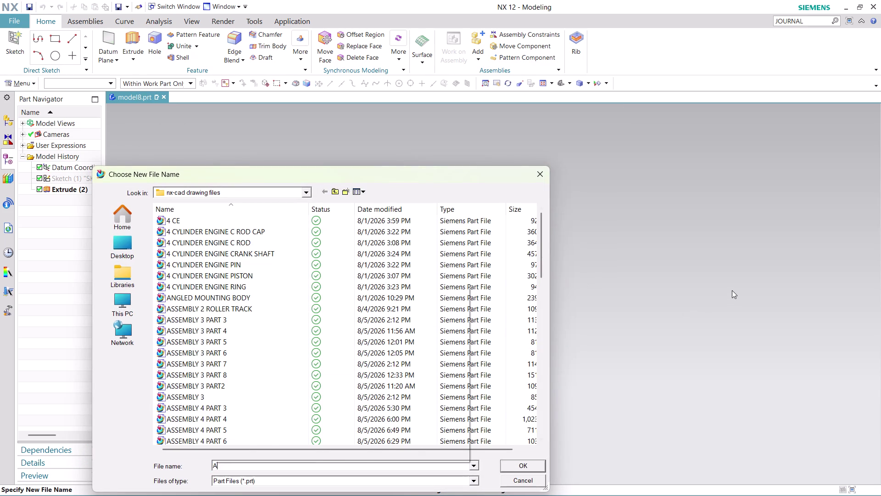
text(SSEMBL)
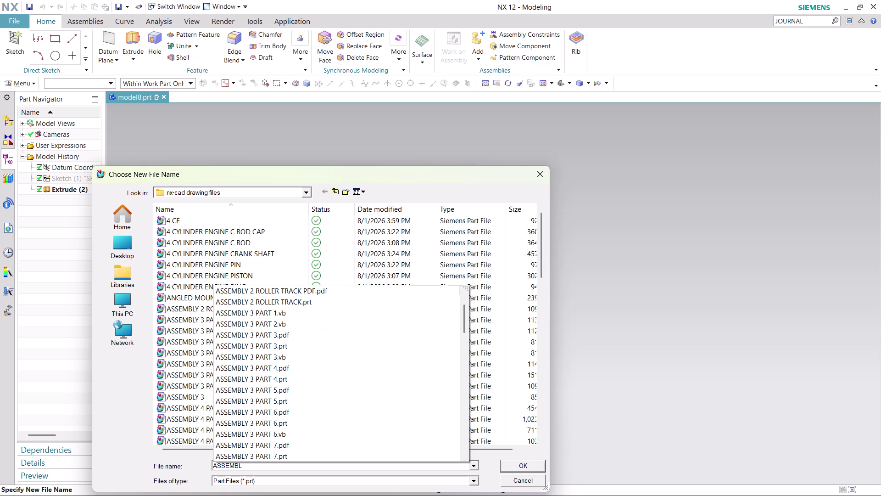
text(Y)
key(space)
text(7)
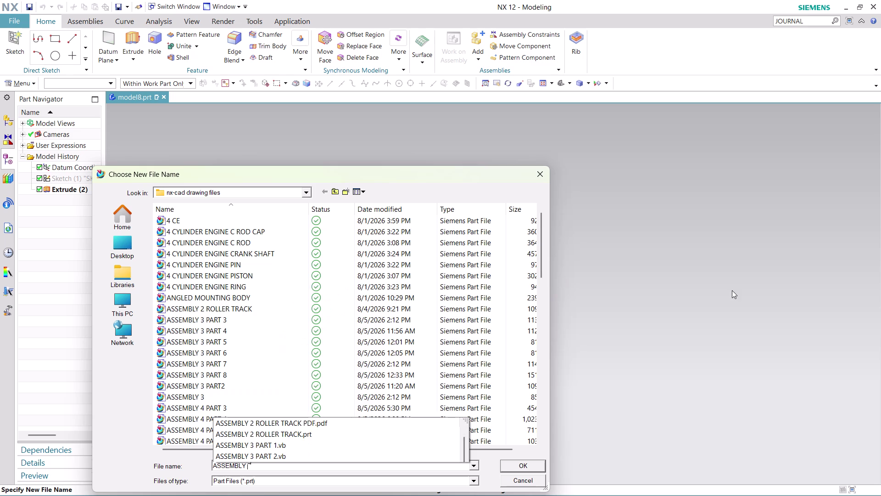
key(space)
text(PART)
key(space)
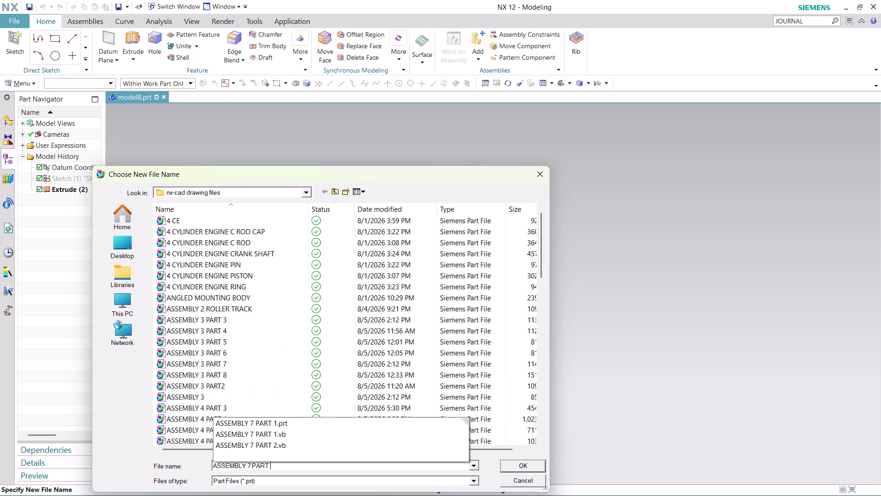
key(2)
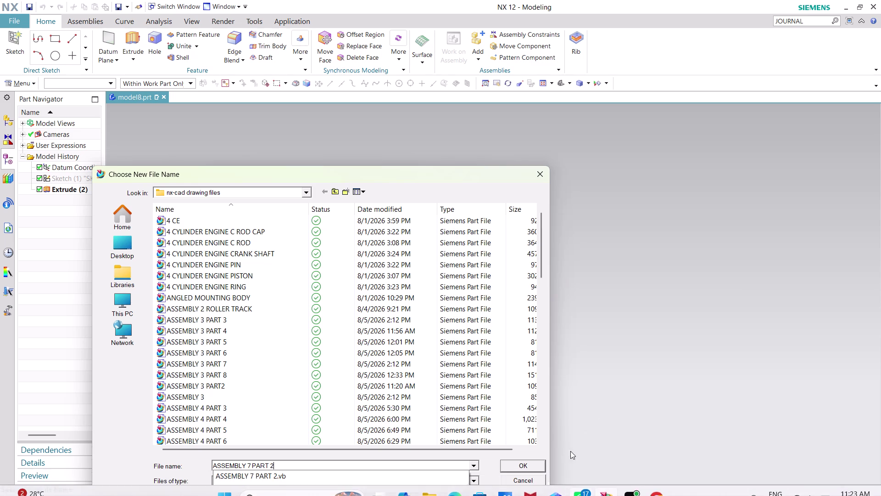
click(518, 467)
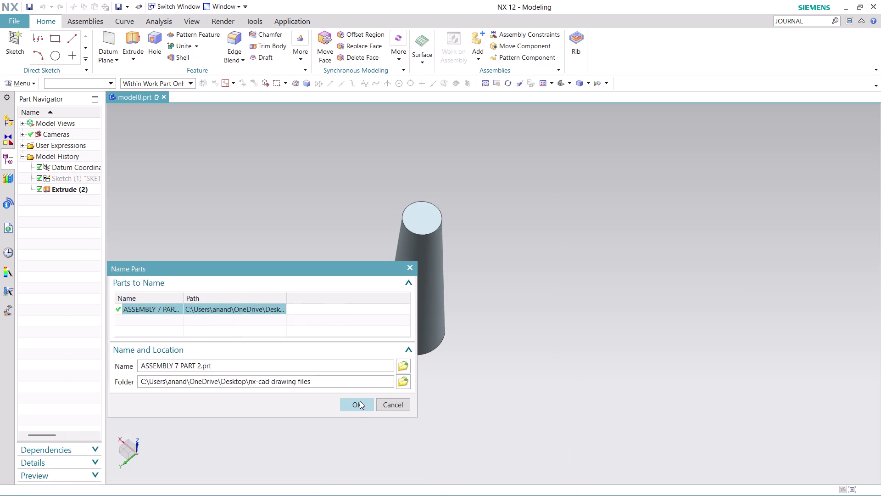
click(360, 403)
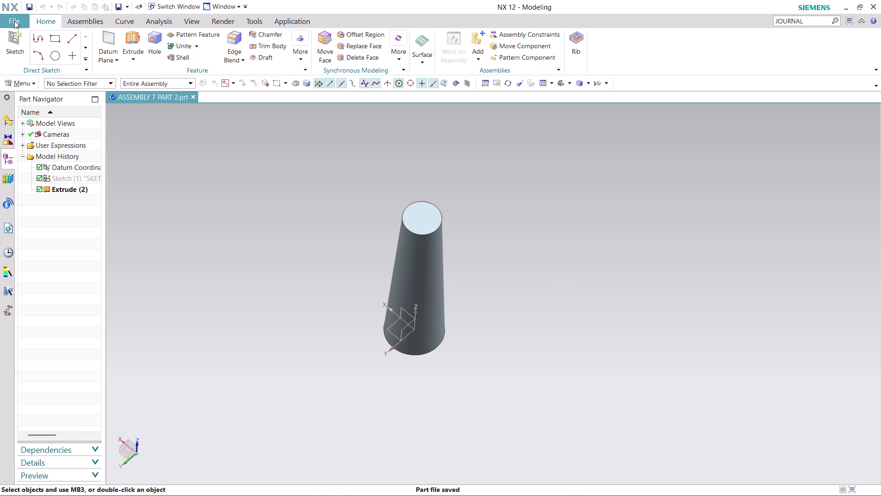
Start exporting the current display to PDF via File > Export.
click(14, 21)
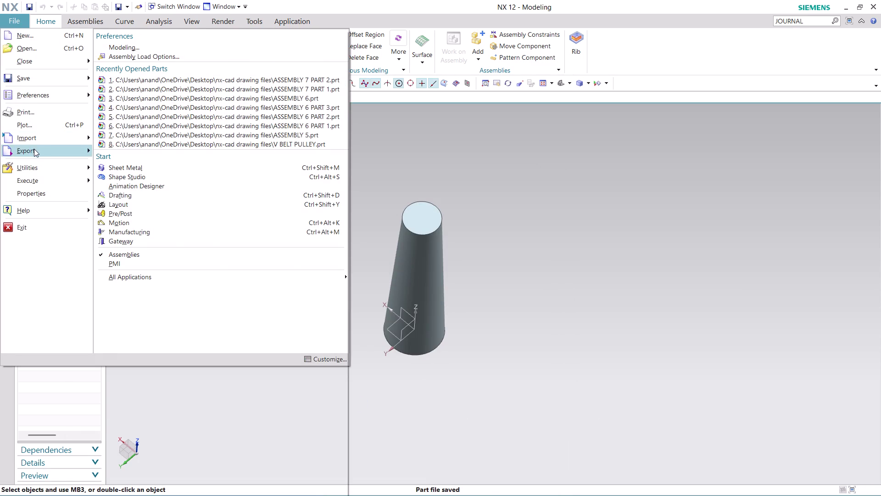
click(182, 145)
click(212, 236)
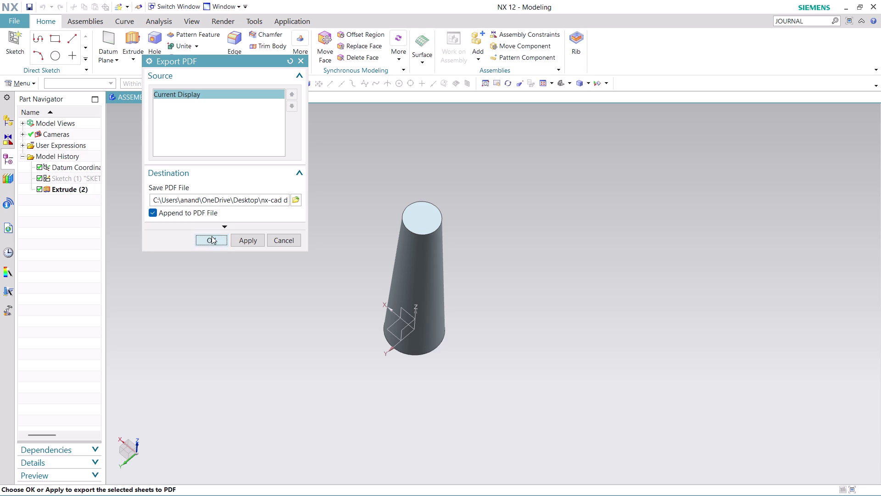